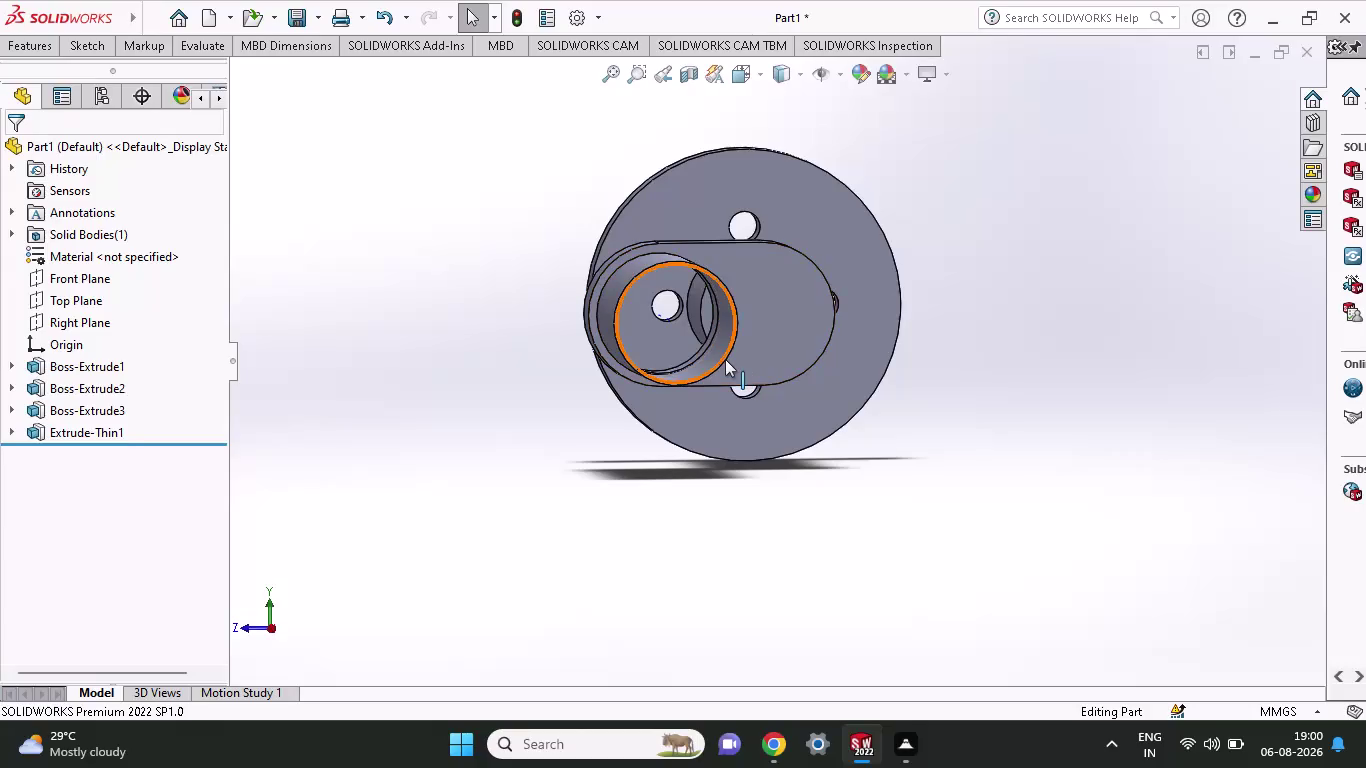
Select the tube's circular end face and start a new sketch on it.
click(725, 359)
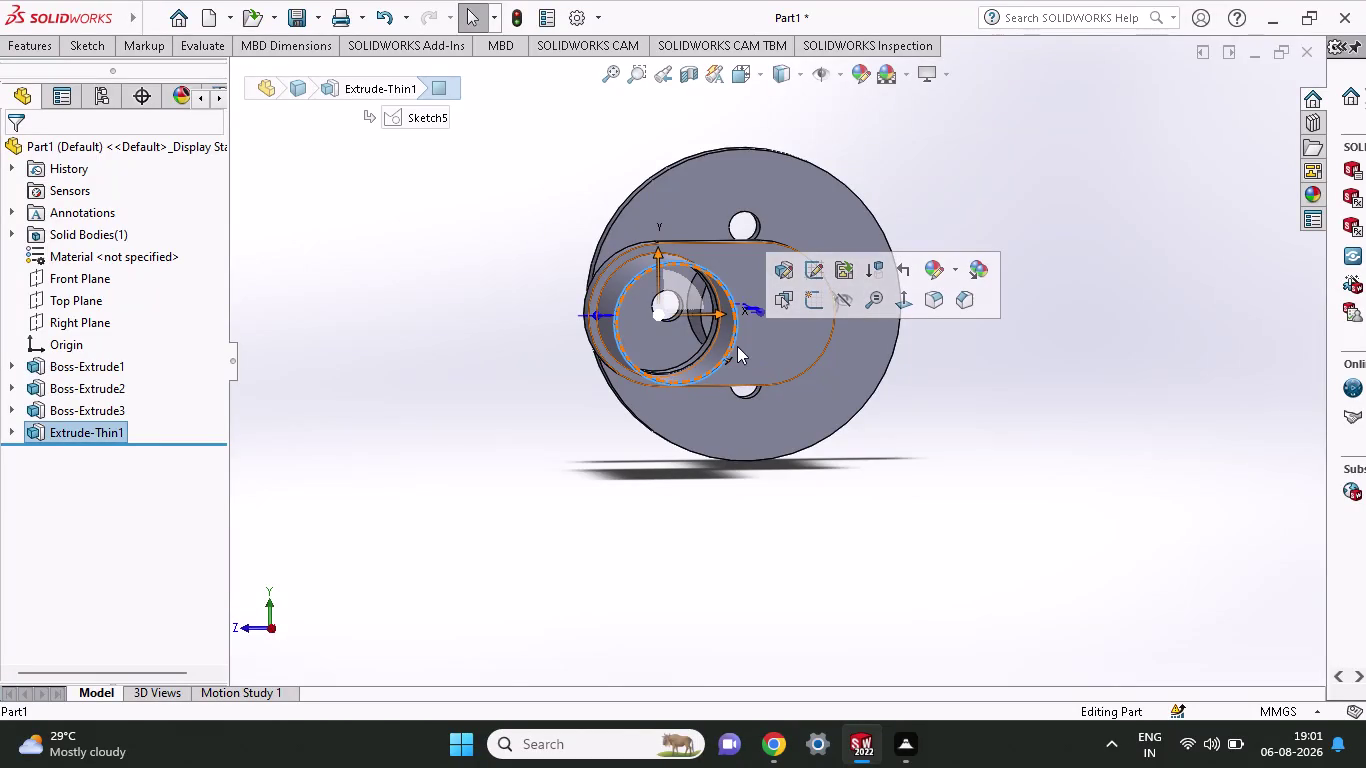
click(94, 51)
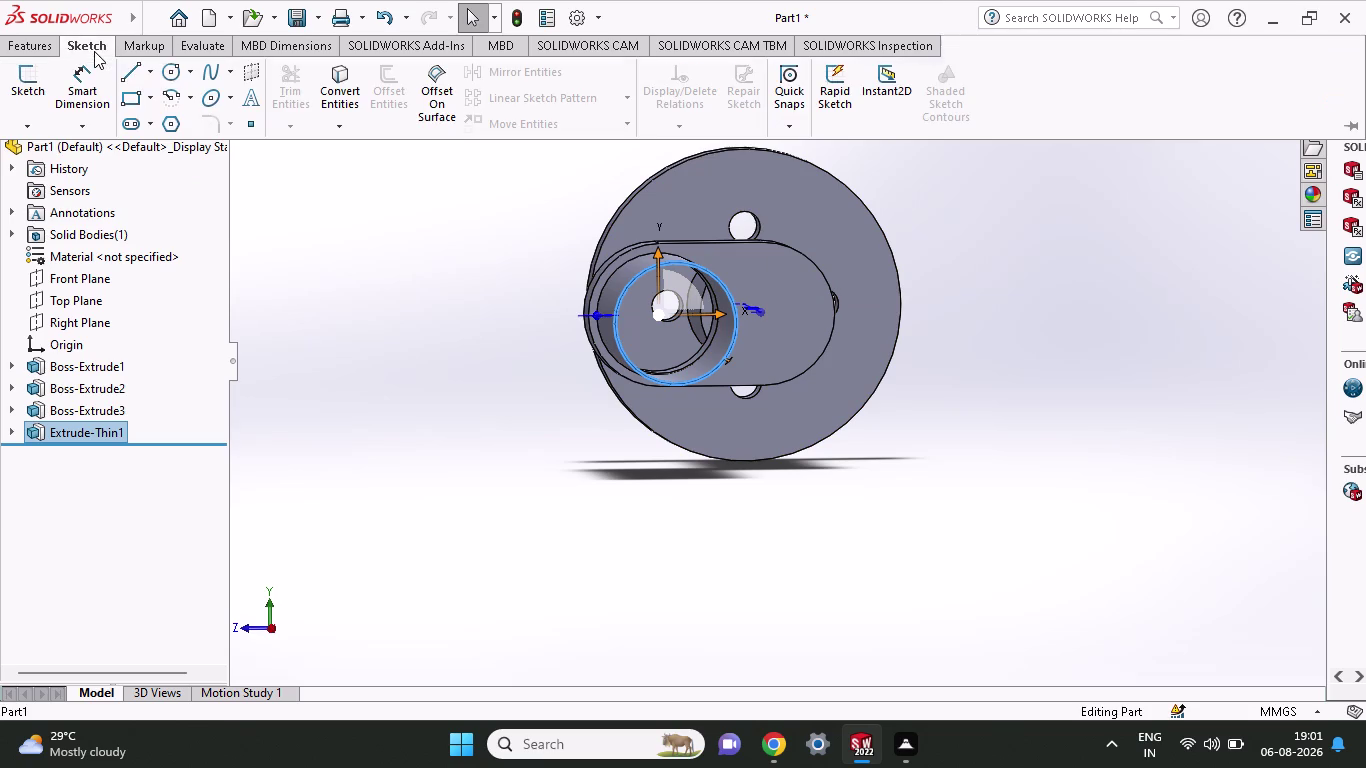
click(169, 78)
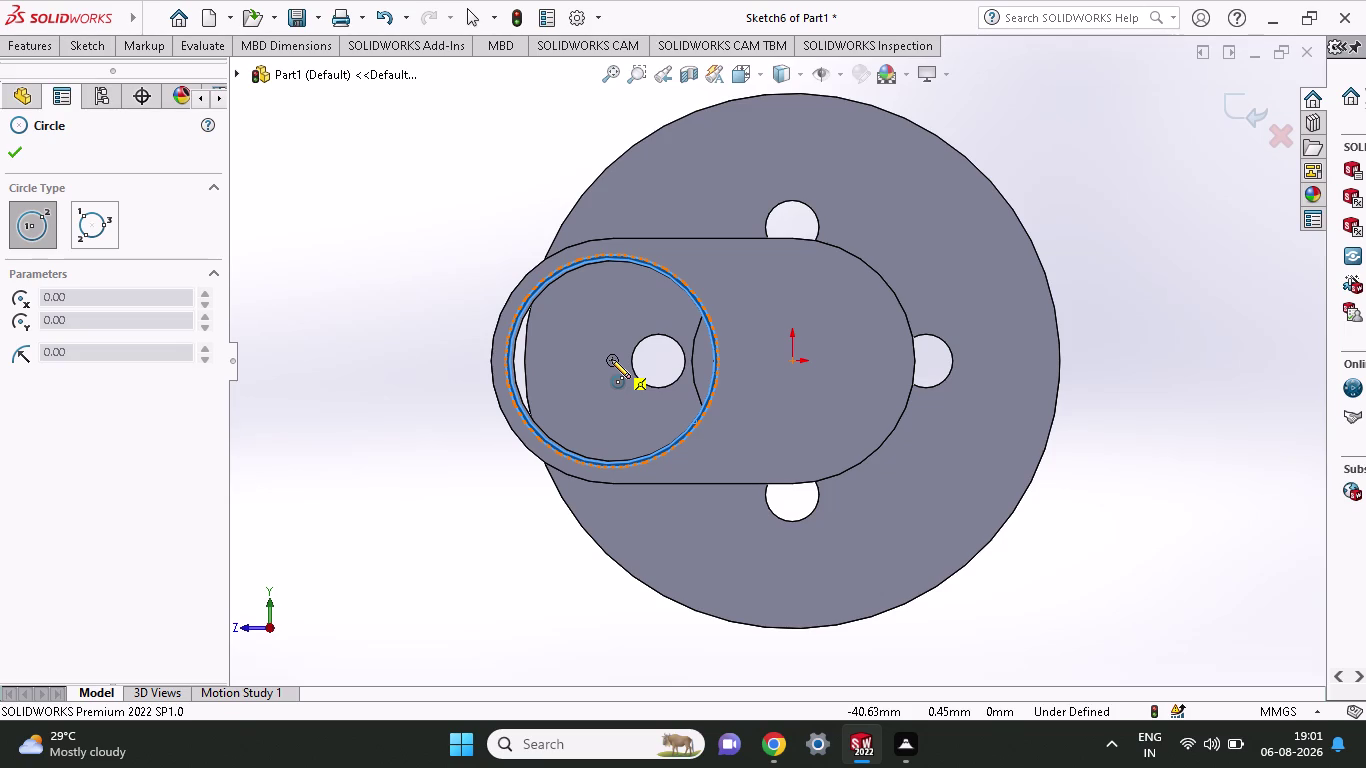
Draw a 27.5 mm-radius circle centred on the tube axis.
click(611, 359)
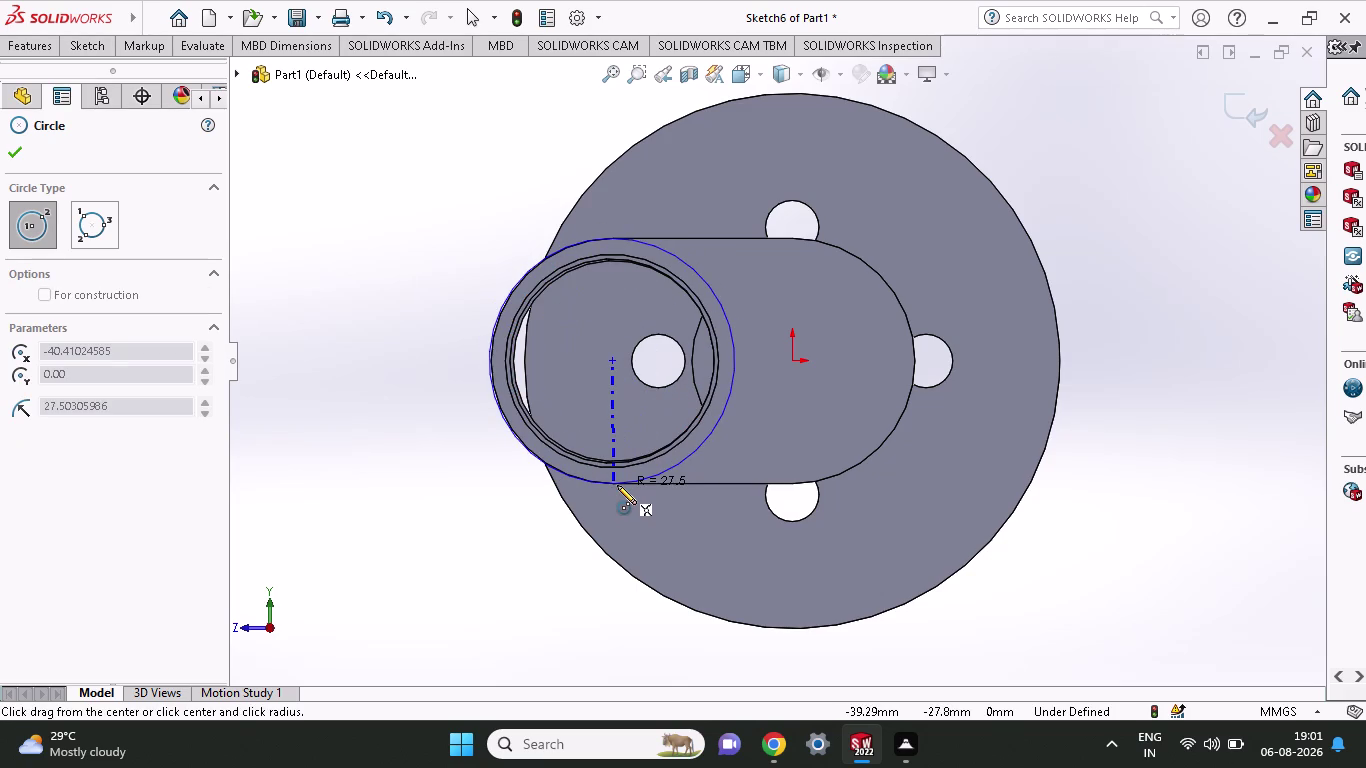
click(617, 485)
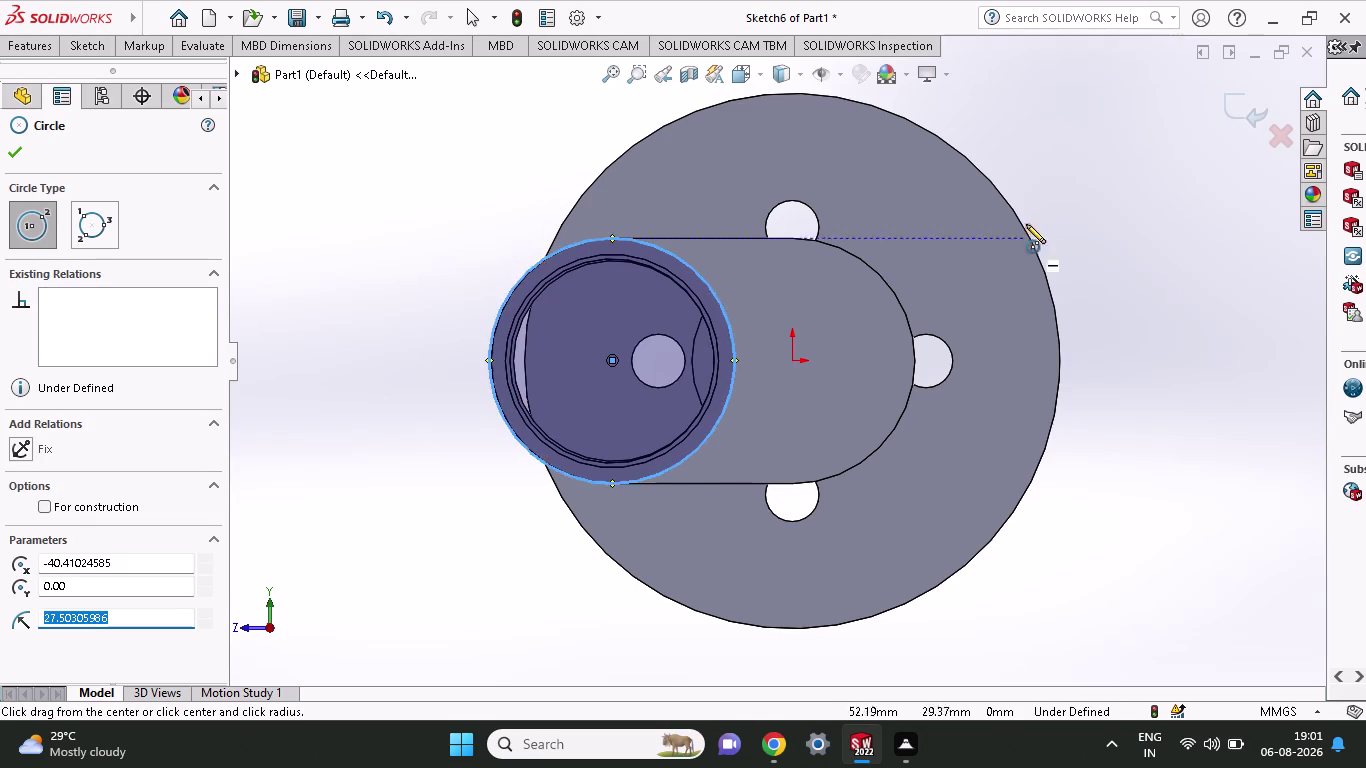
click(101, 52)
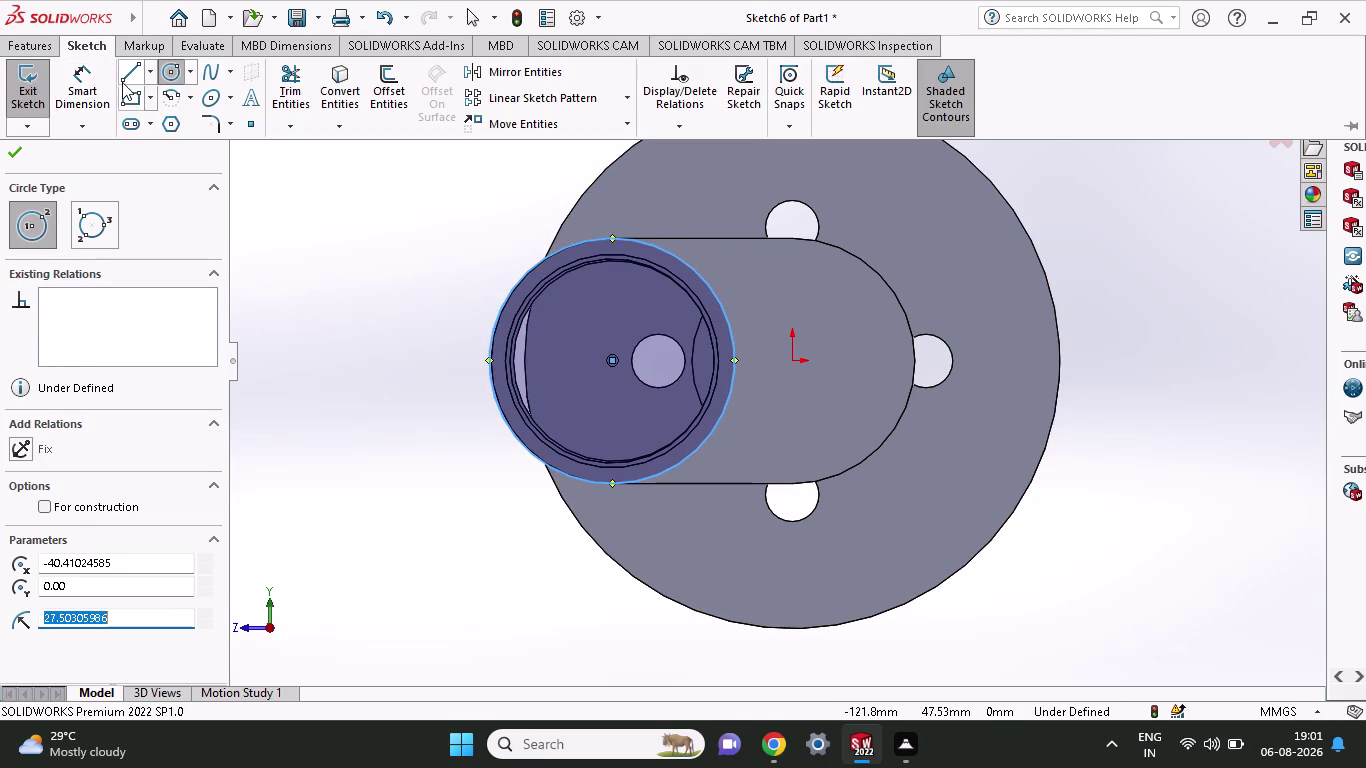
Draw a single horizontal line from the circle's top point and end the chain.
click(123, 75)
click(613, 240)
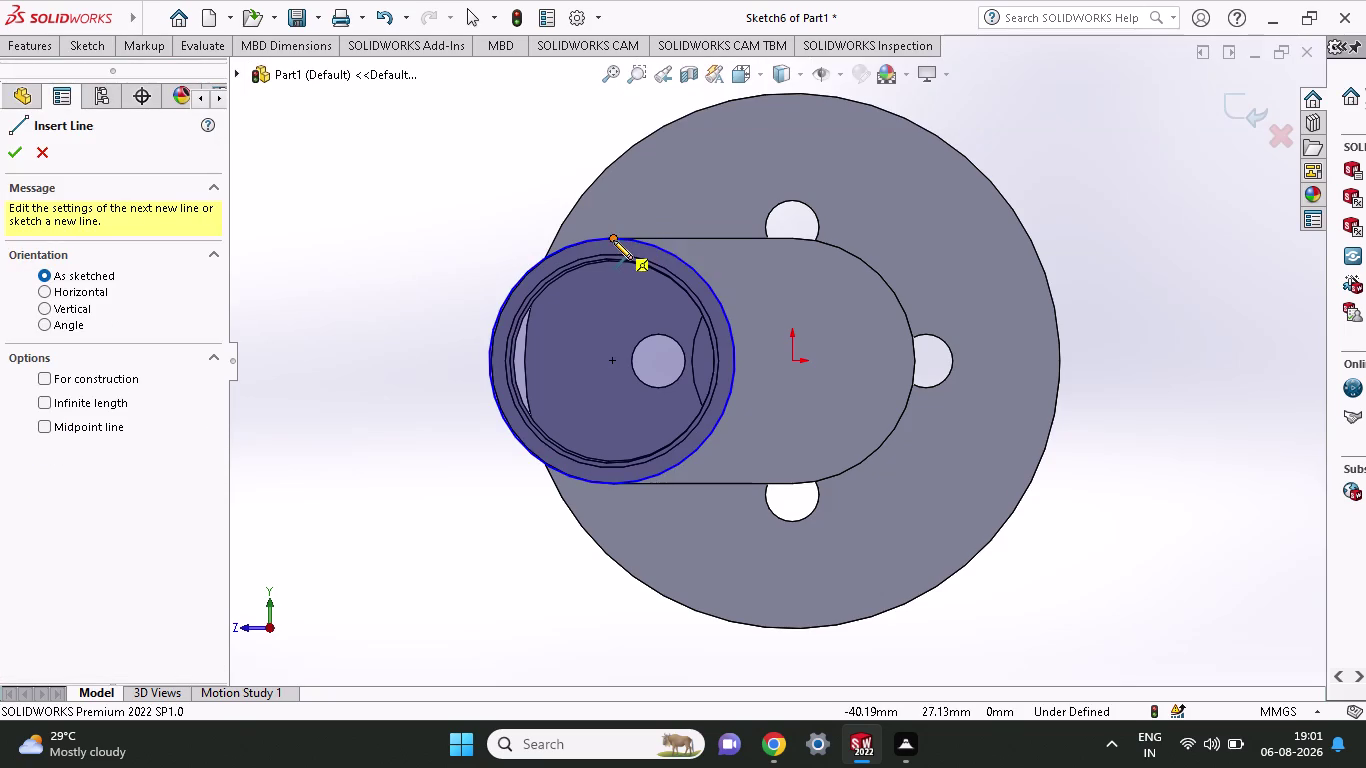
click(888, 243)
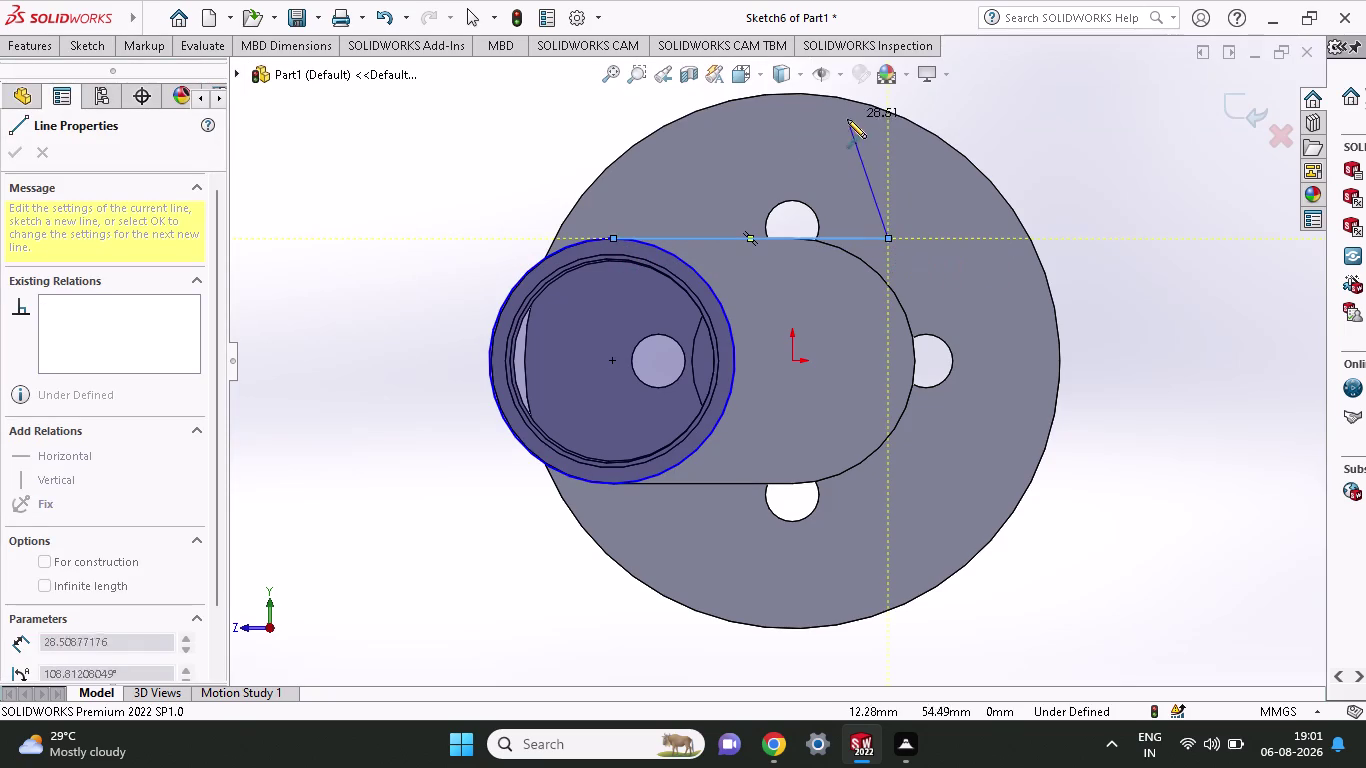
right_click(974, 125)
click(983, 137)
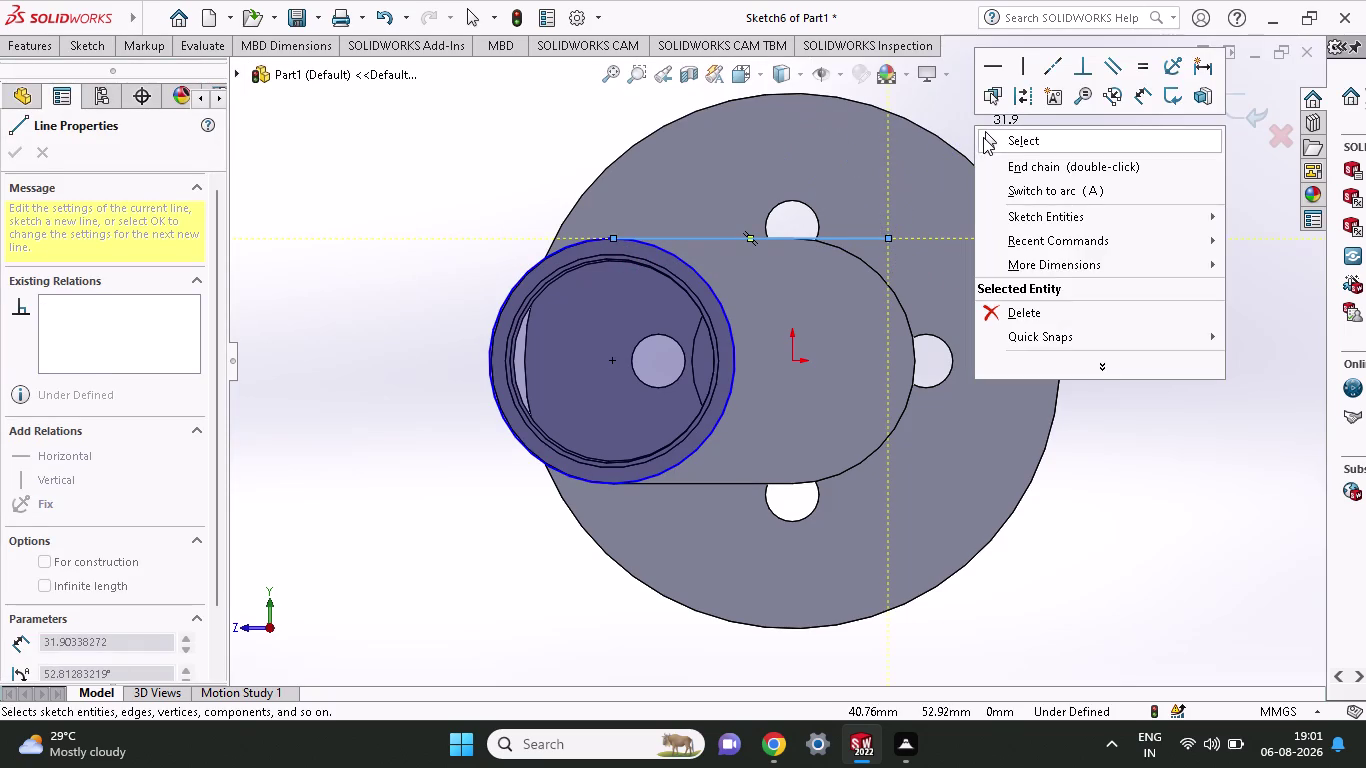
click(74, 55)
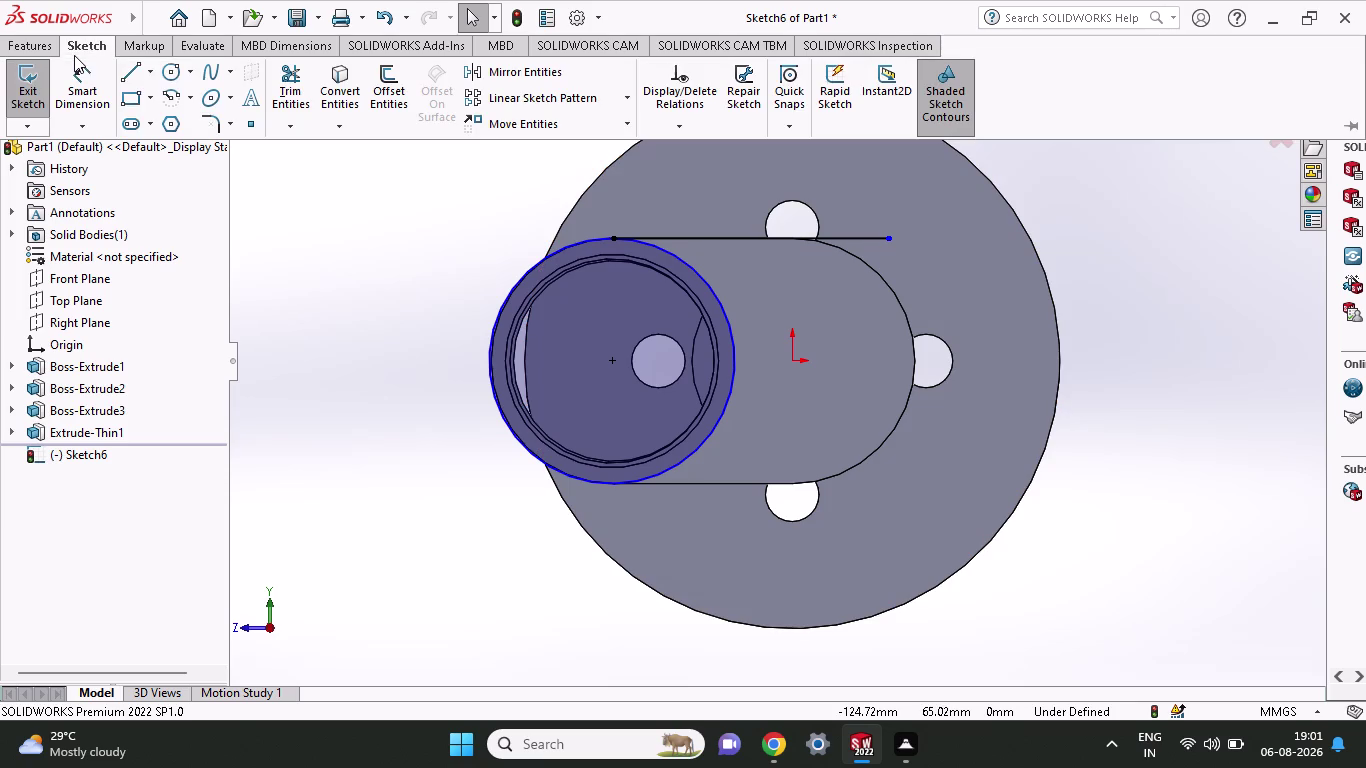
Dimension the top horizontal line between its endpoints to 80 mm.
click(71, 83)
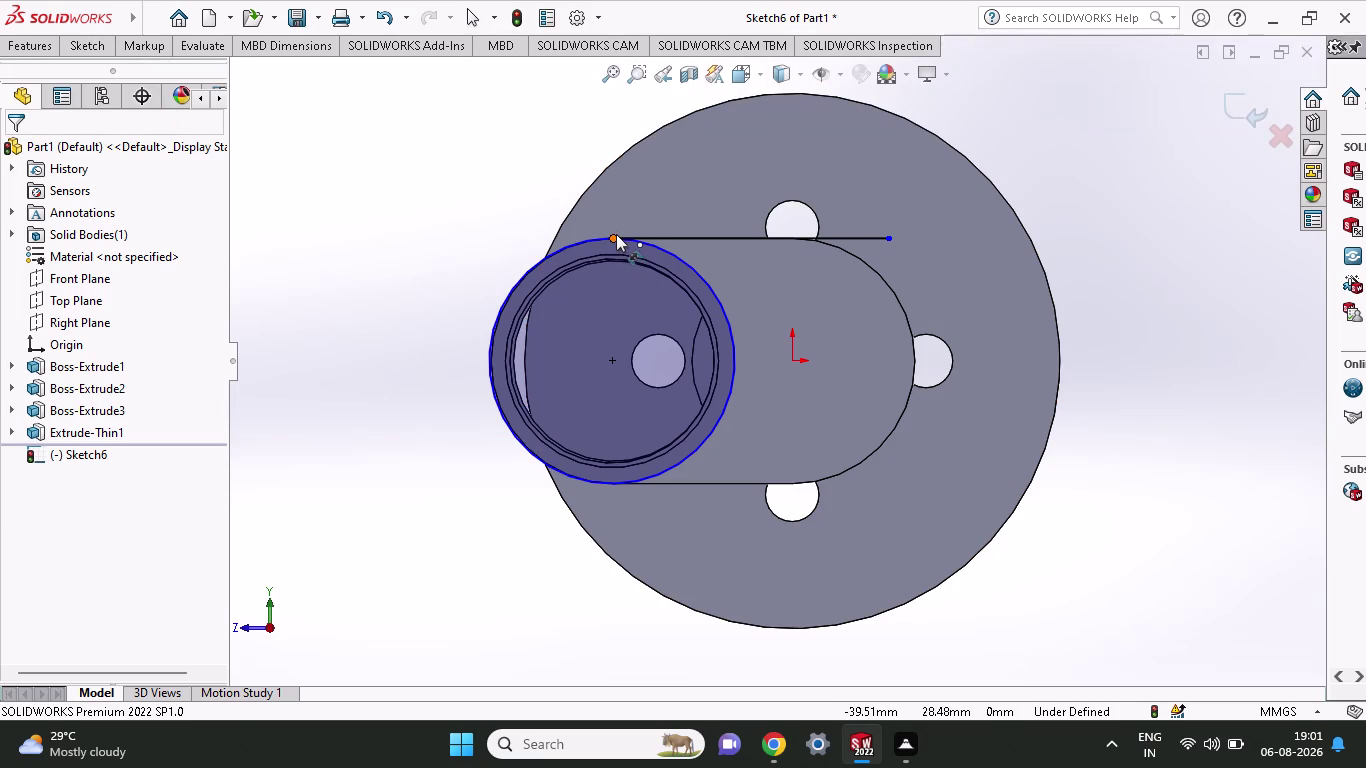
click(610, 237)
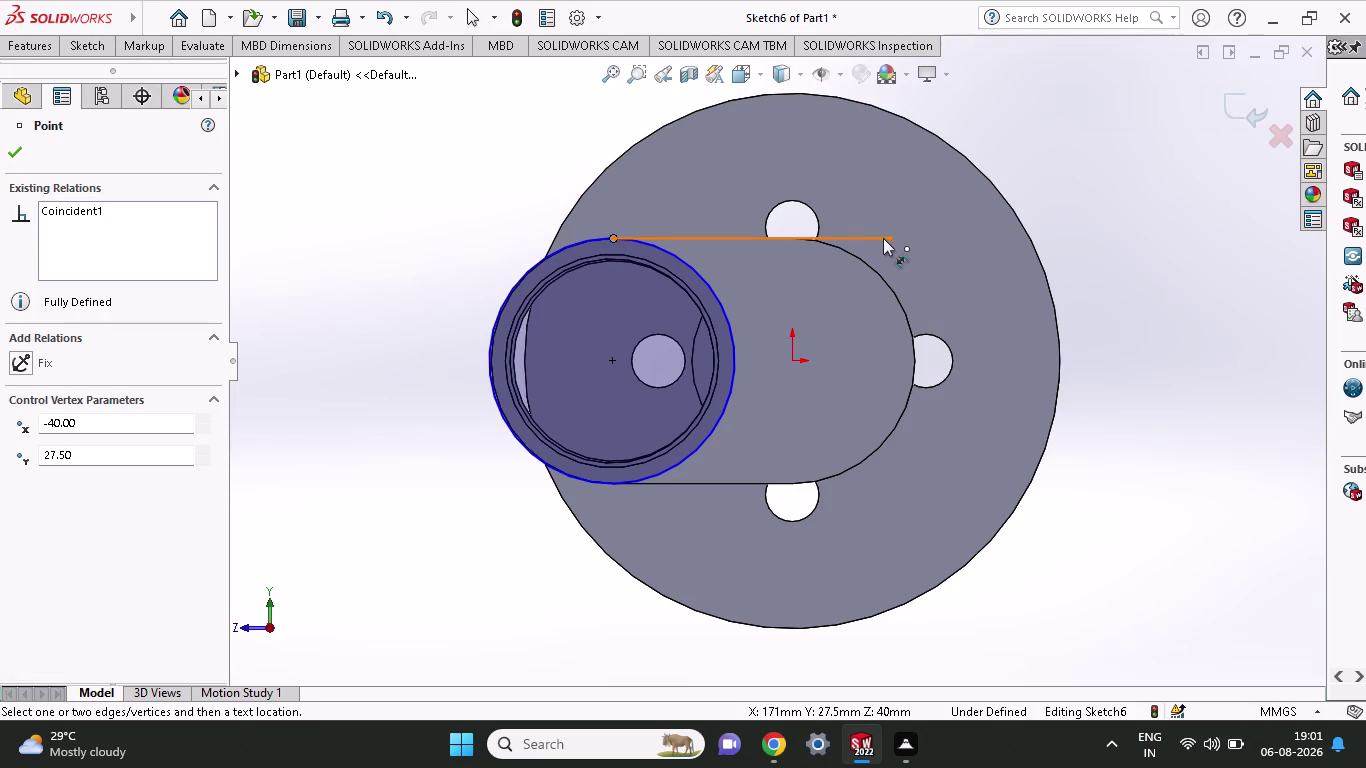
click(886, 238)
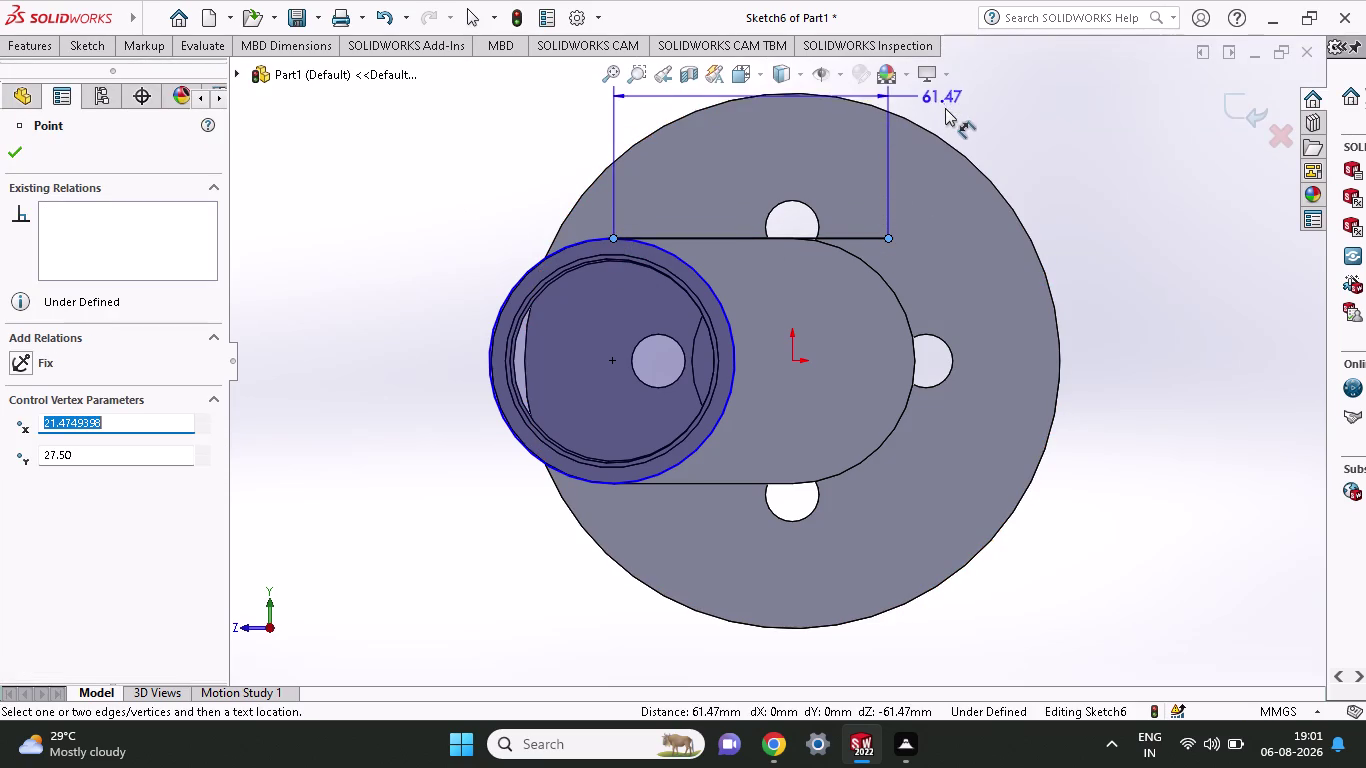
click(945, 110)
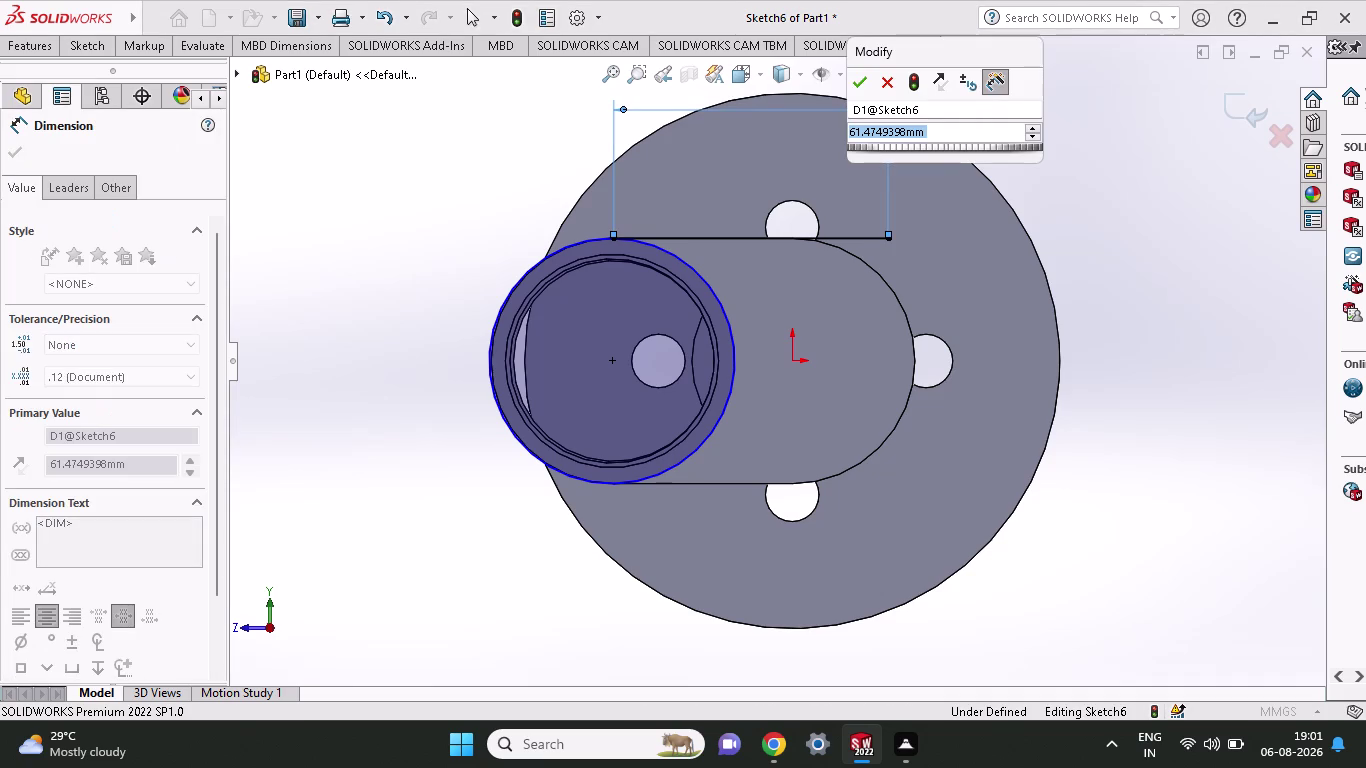
key(2)
key(BackSpace)
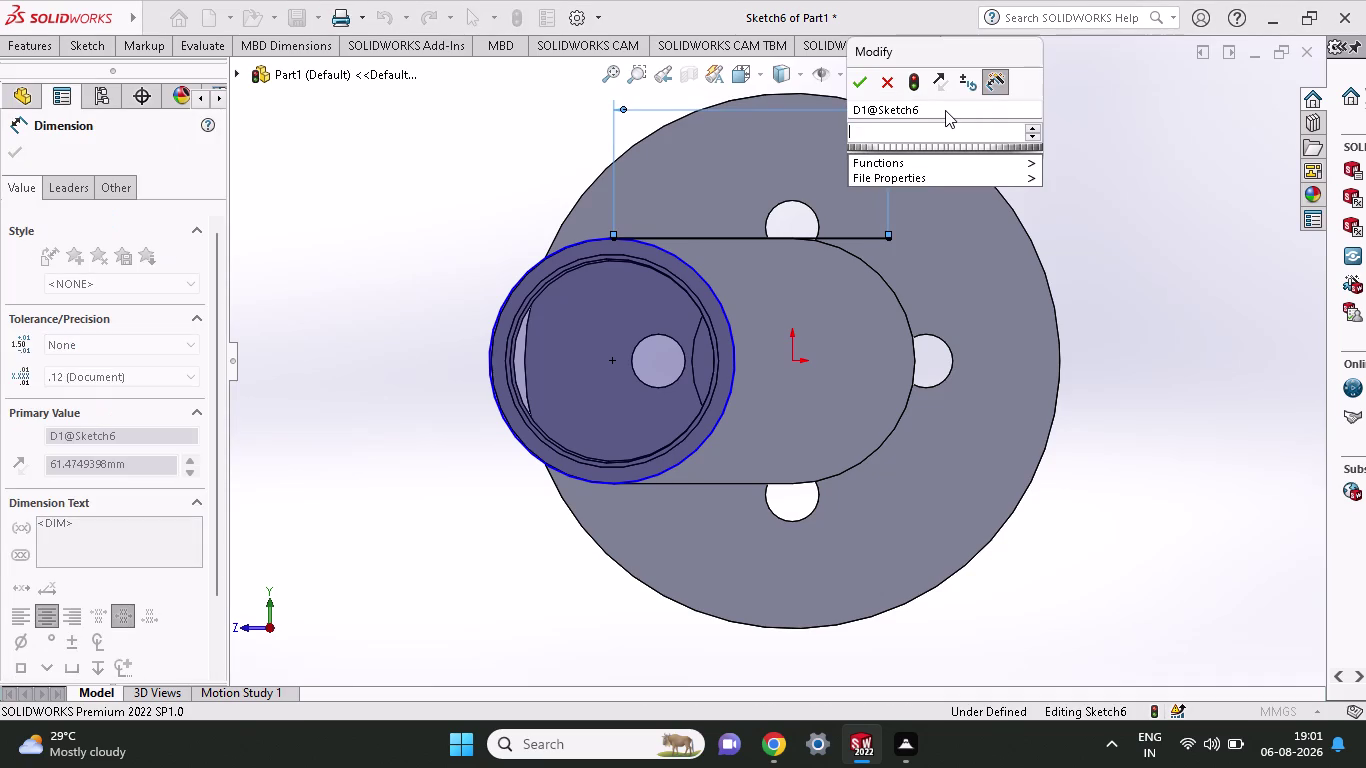
text(80)
key(Return)
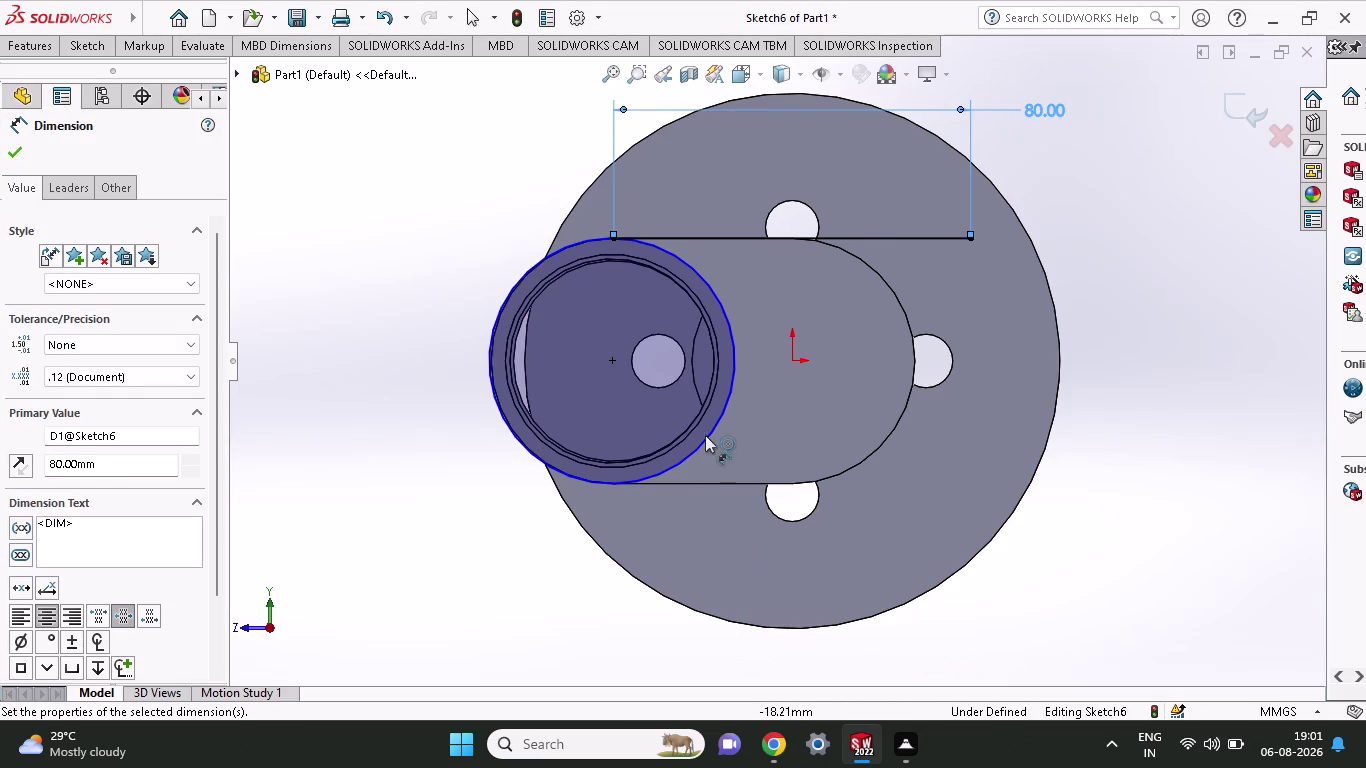
click(93, 43)
click(127, 74)
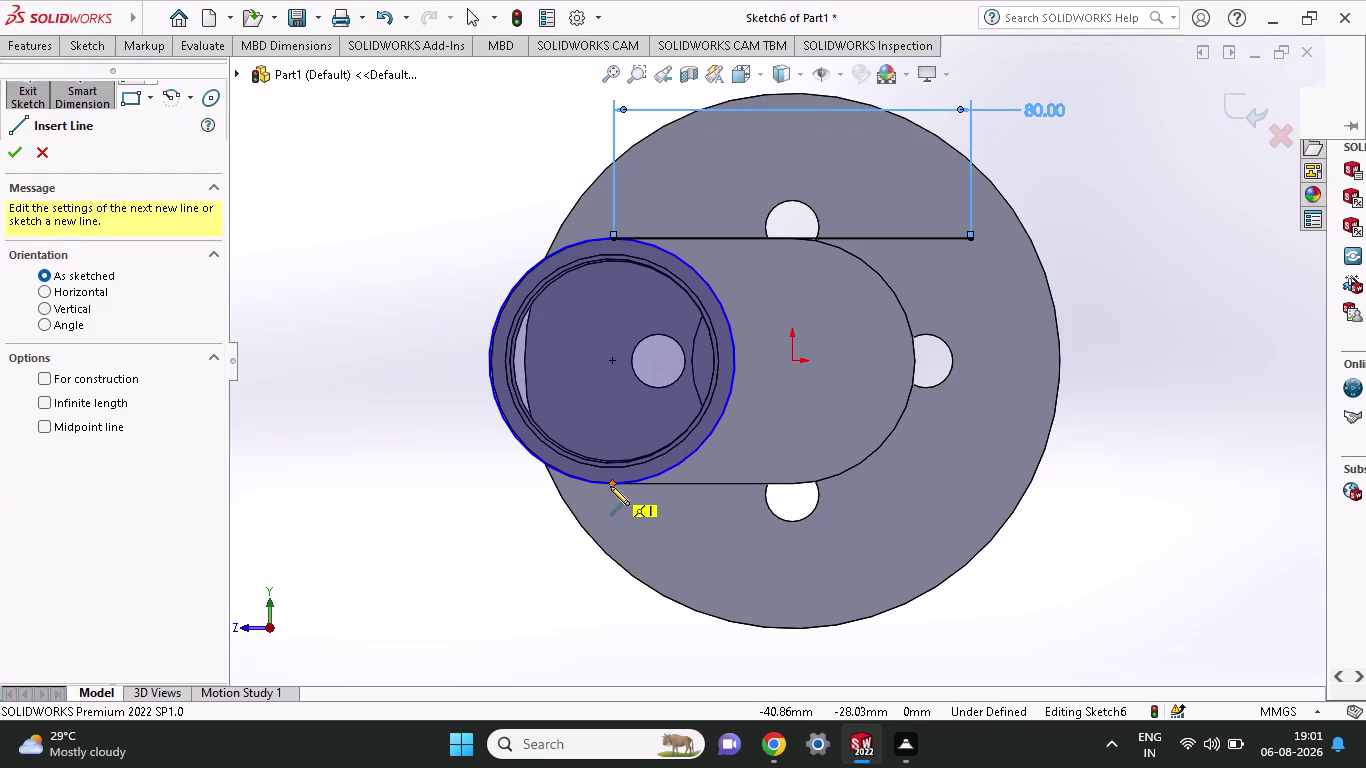
Draw a horizontal line from the circle's bottom point to below the top line's end.
click(614, 485)
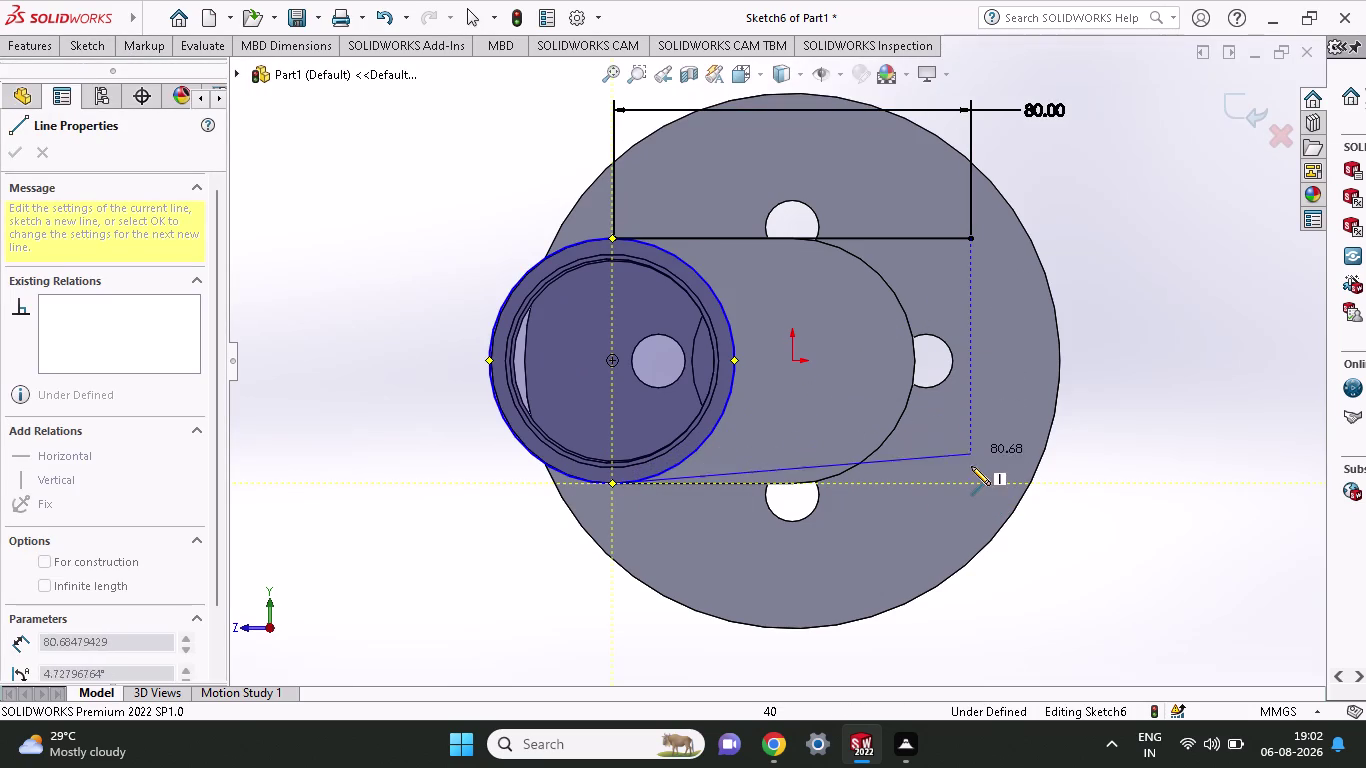
click(971, 483)
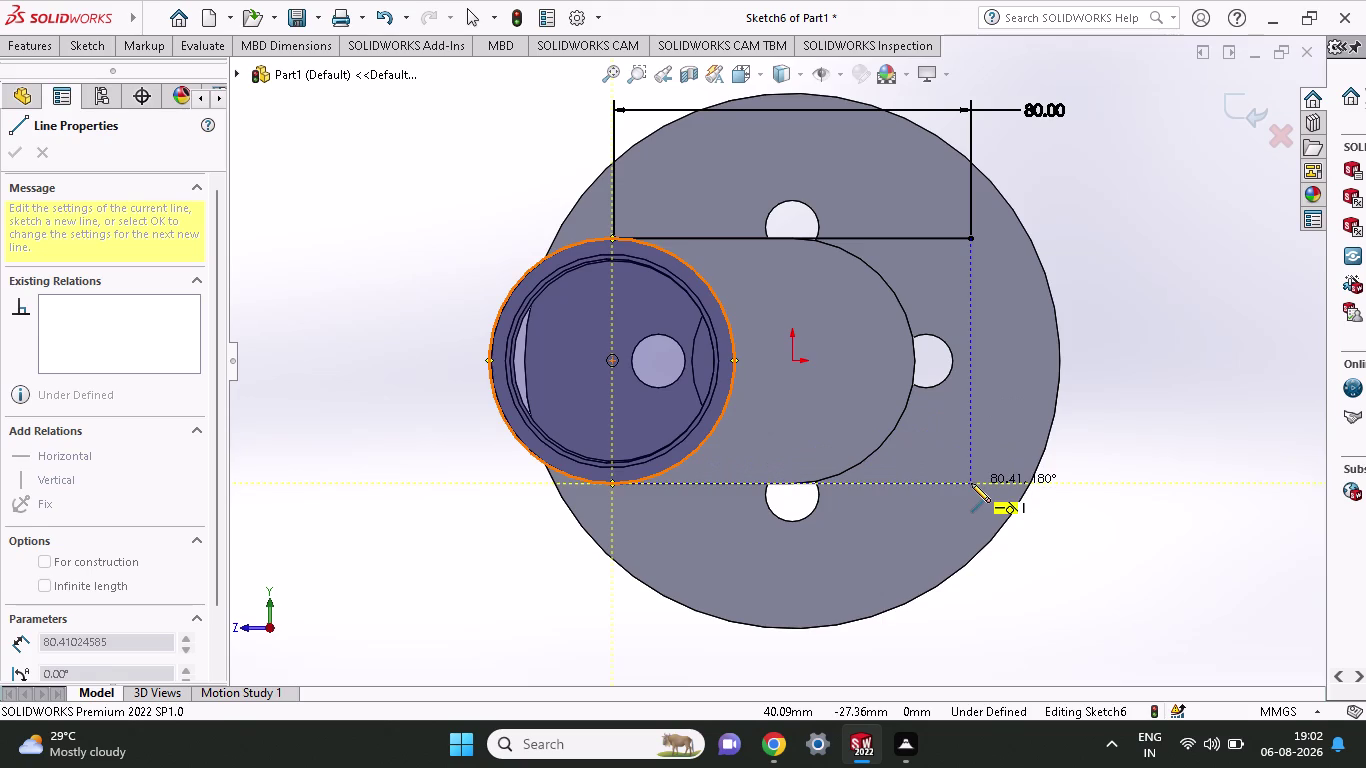
right_click(1187, 309)
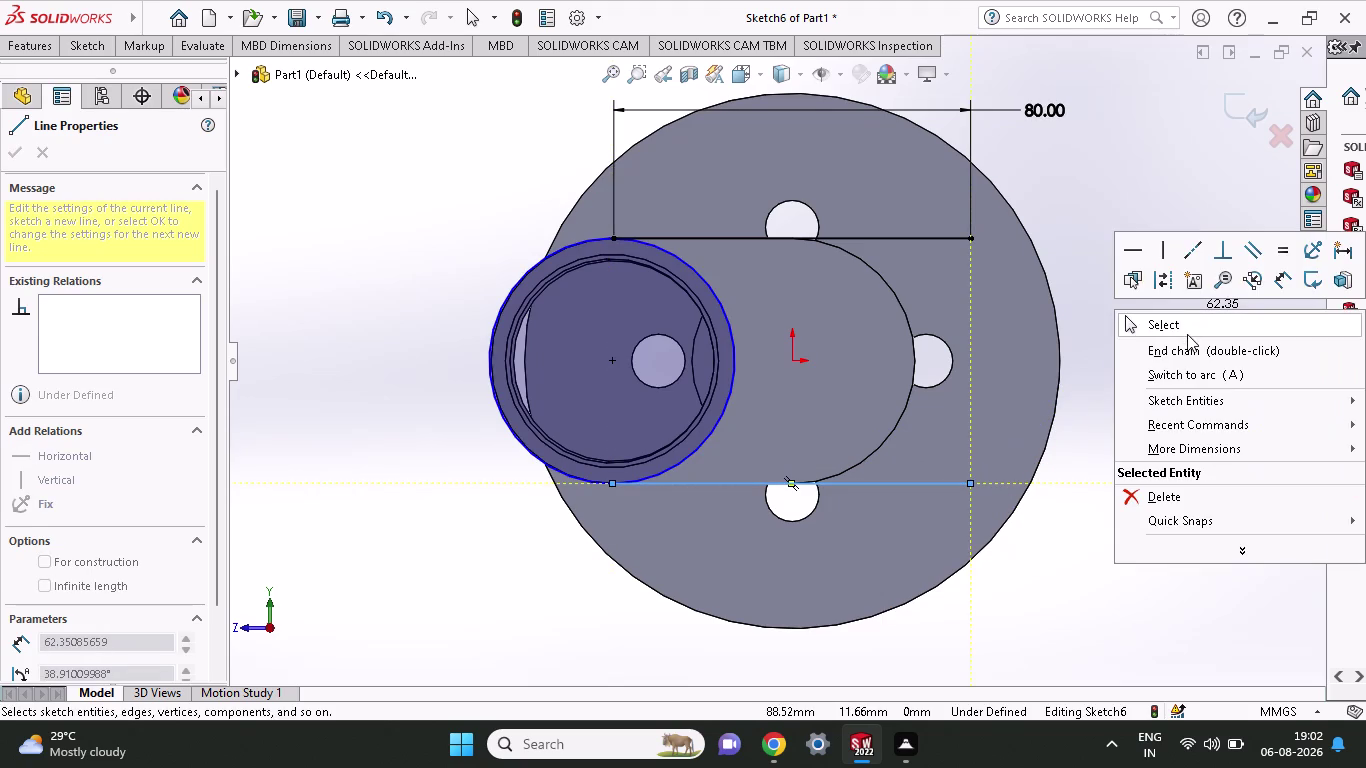
click(1187, 334)
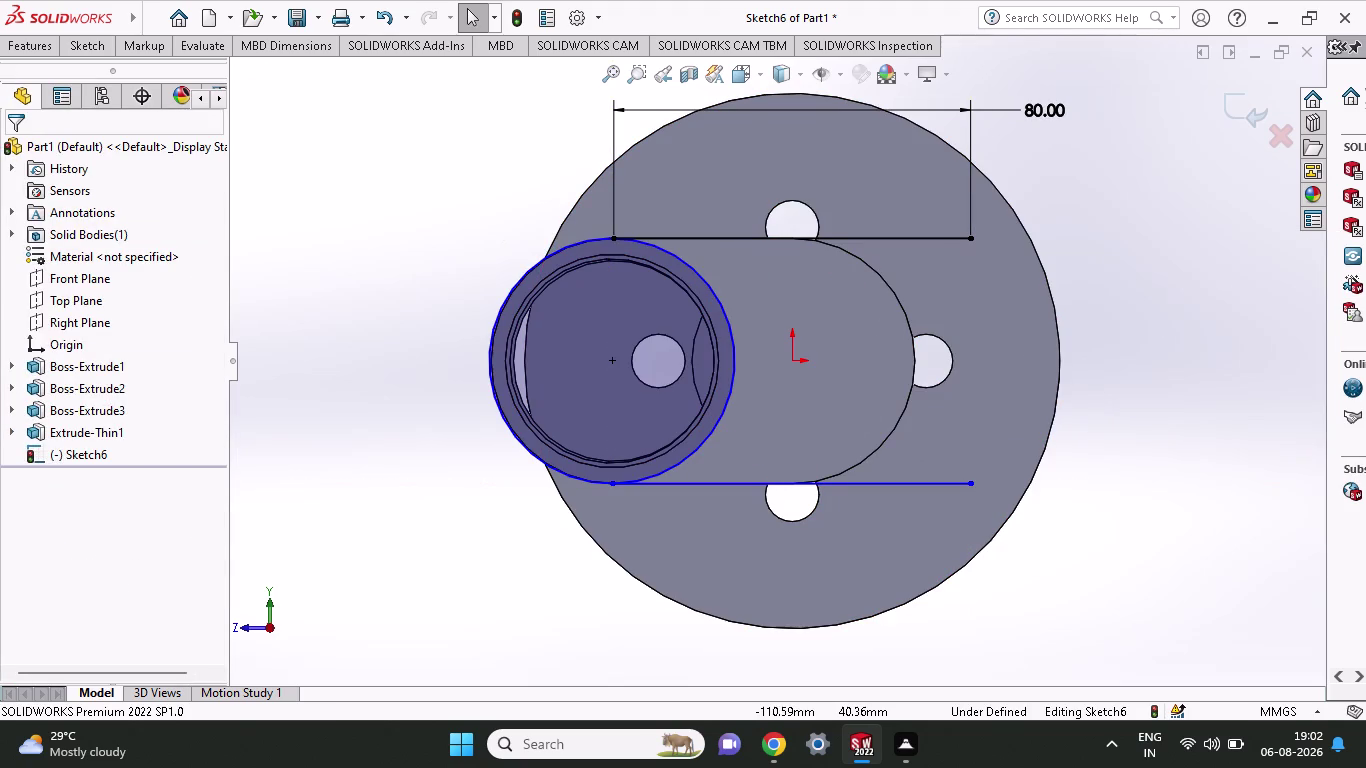
click(90, 39)
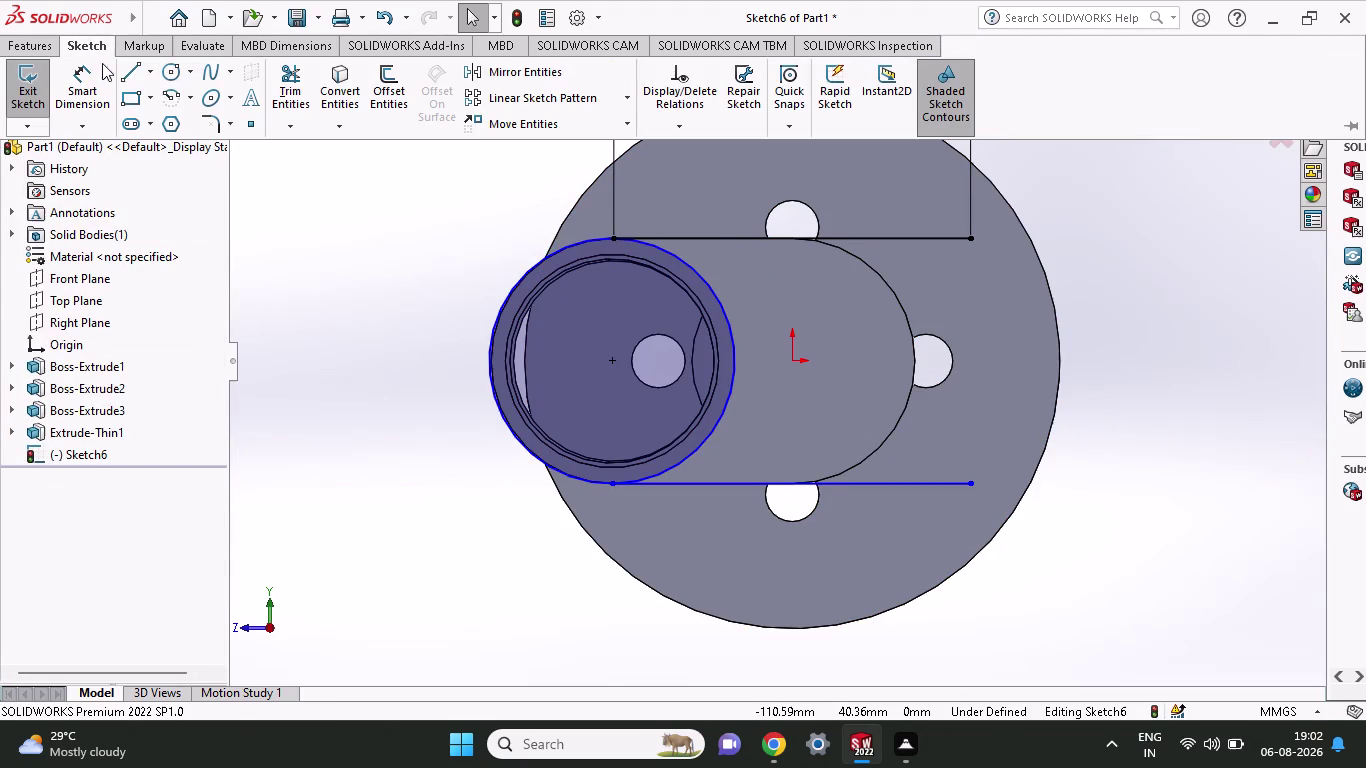
Draw a second 27.5 mm circle centred at (40, 0), reaching both line ends.
click(178, 76)
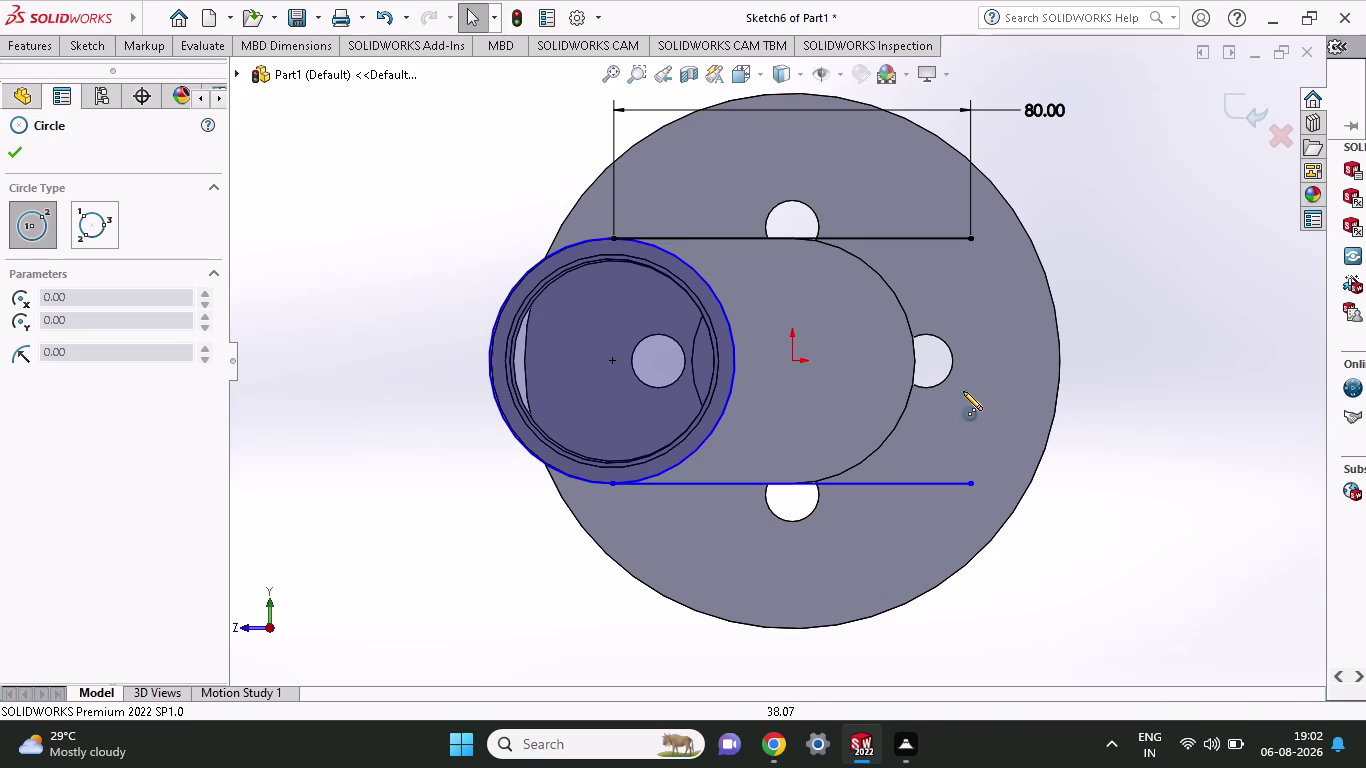
click(970, 358)
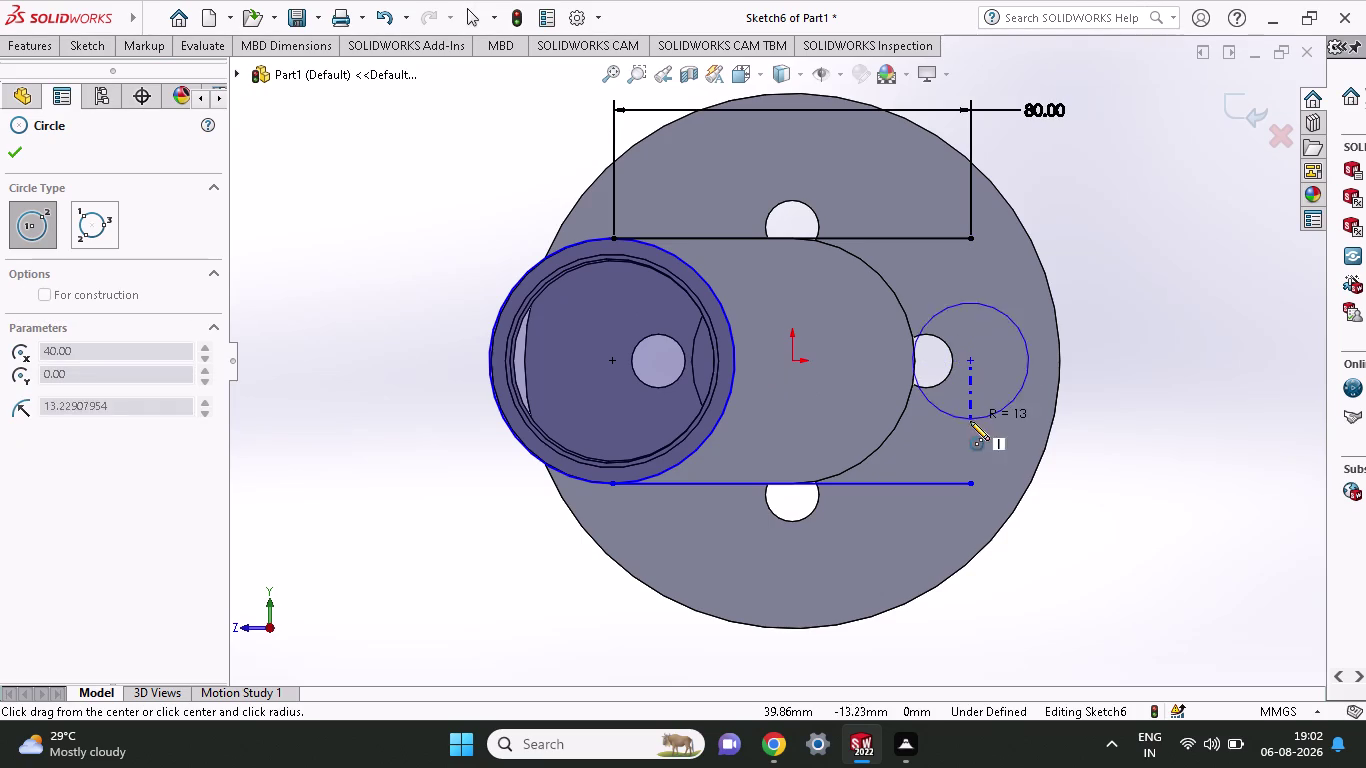
click(970, 487)
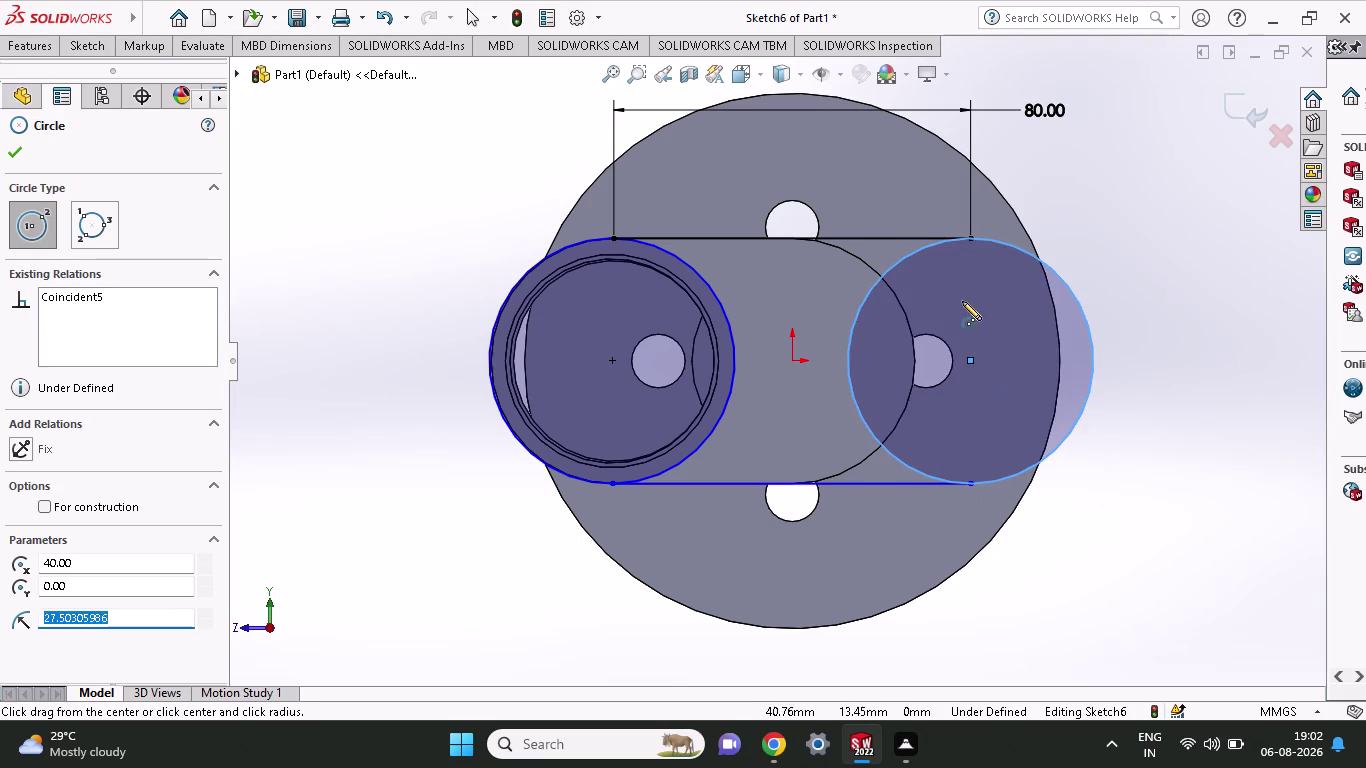
click(88, 49)
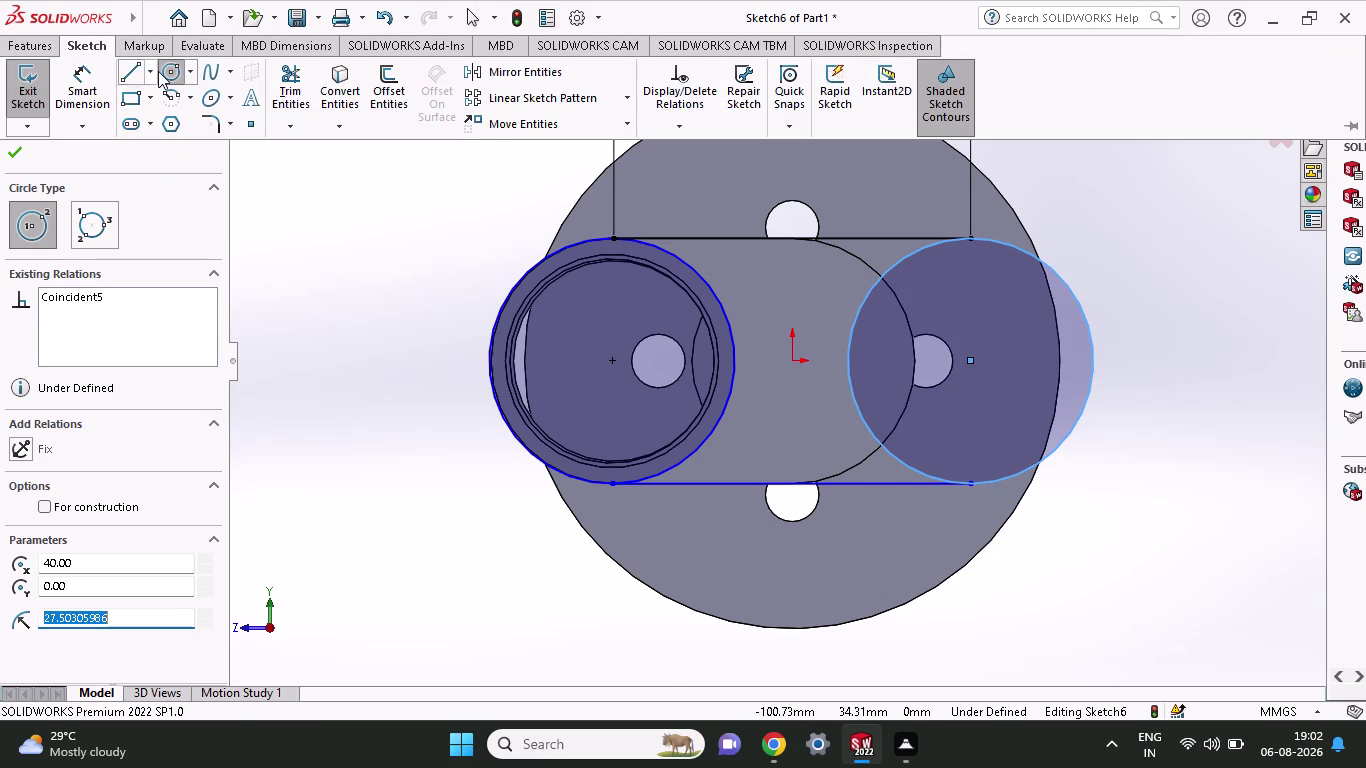
click(166, 72)
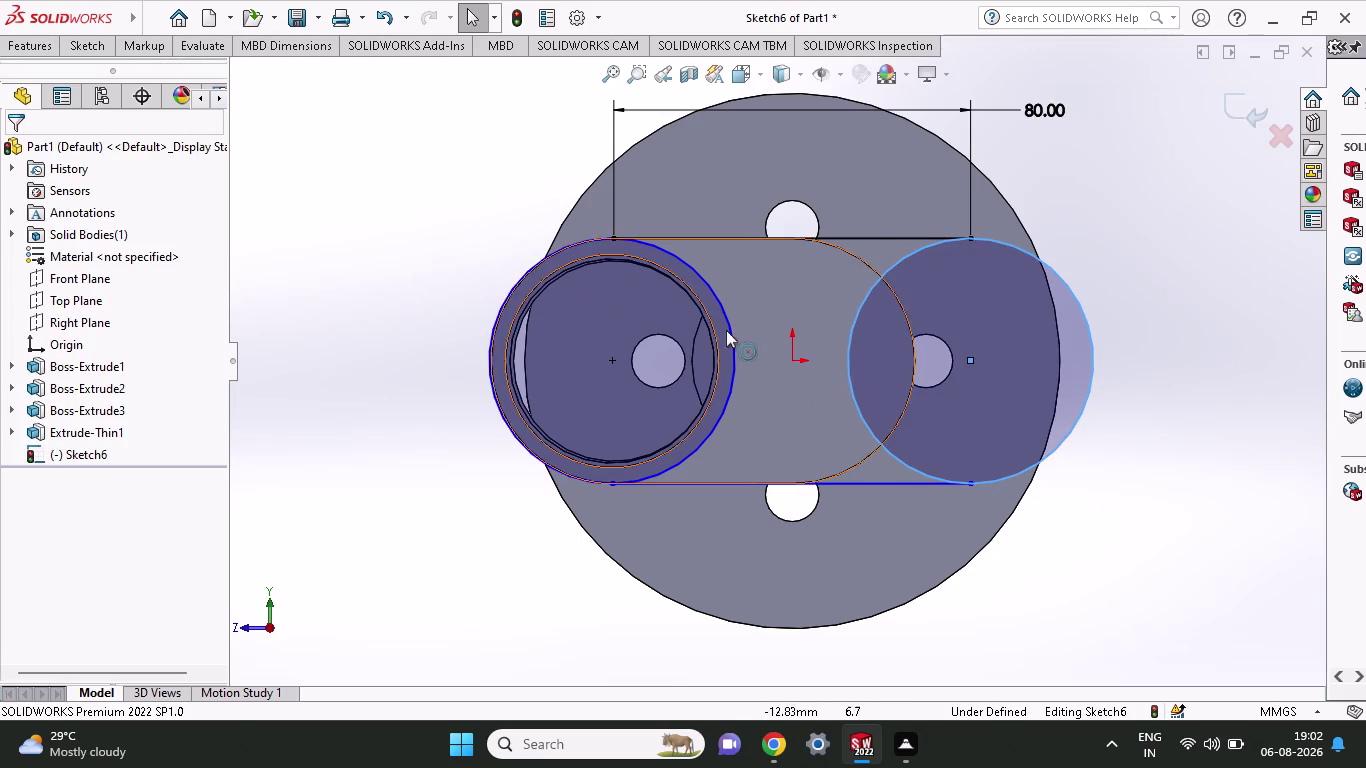
click(969, 357)
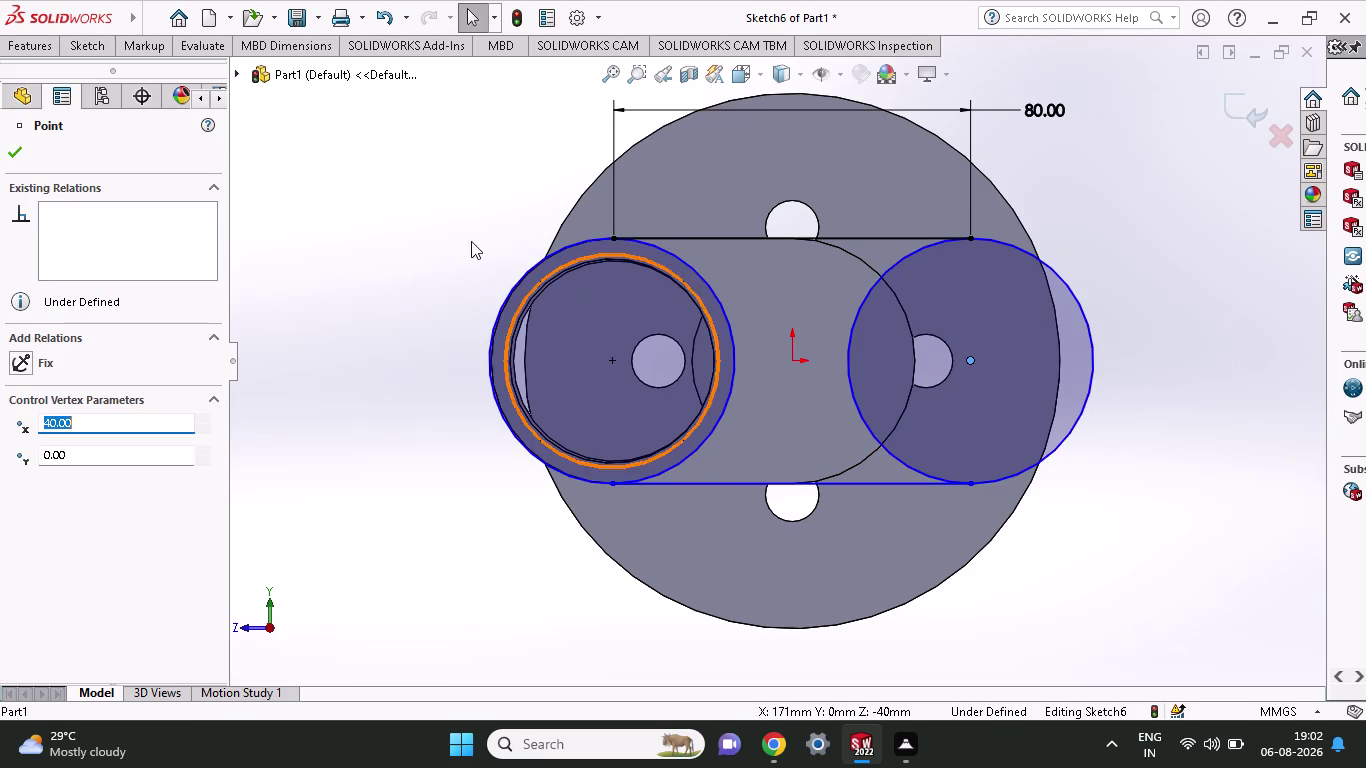
Start power-trimming the right circle's inner arc with Trim Entities.
click(74, 48)
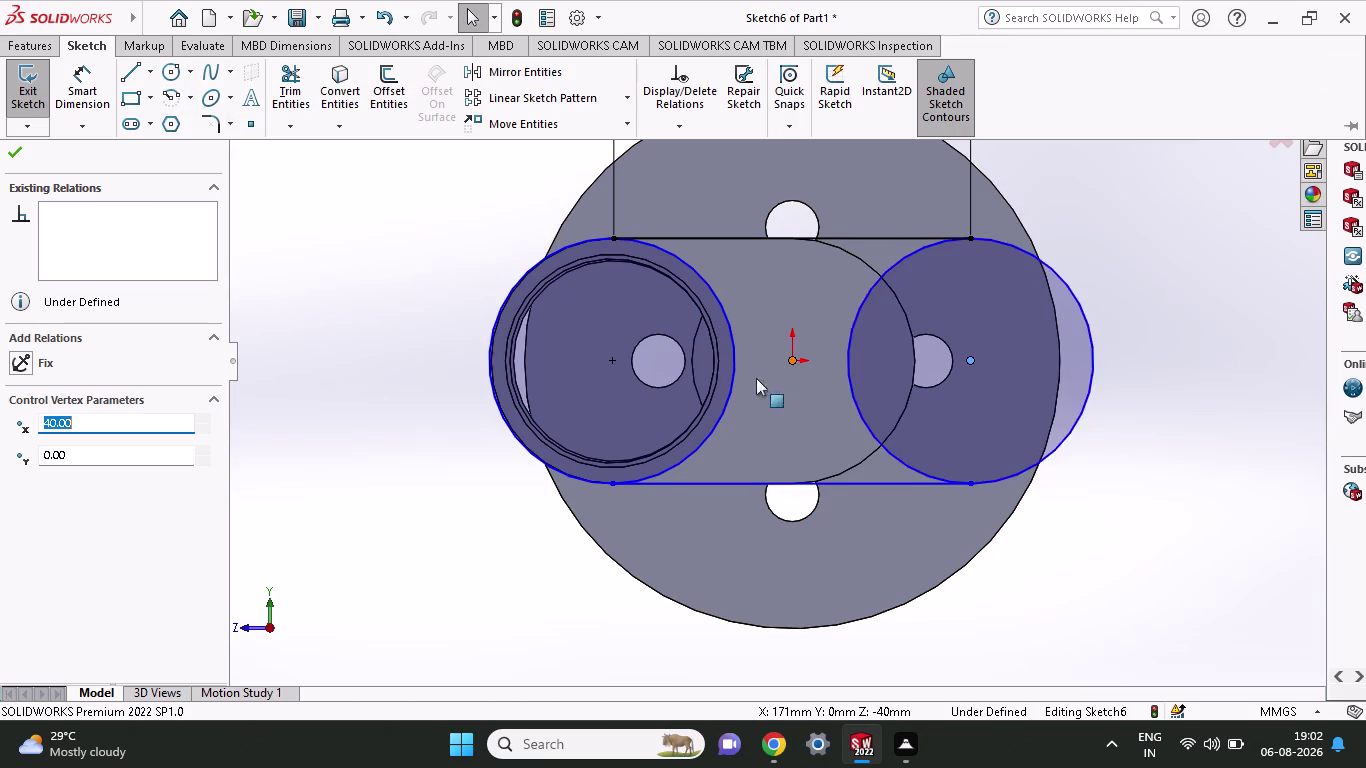
click(276, 81)
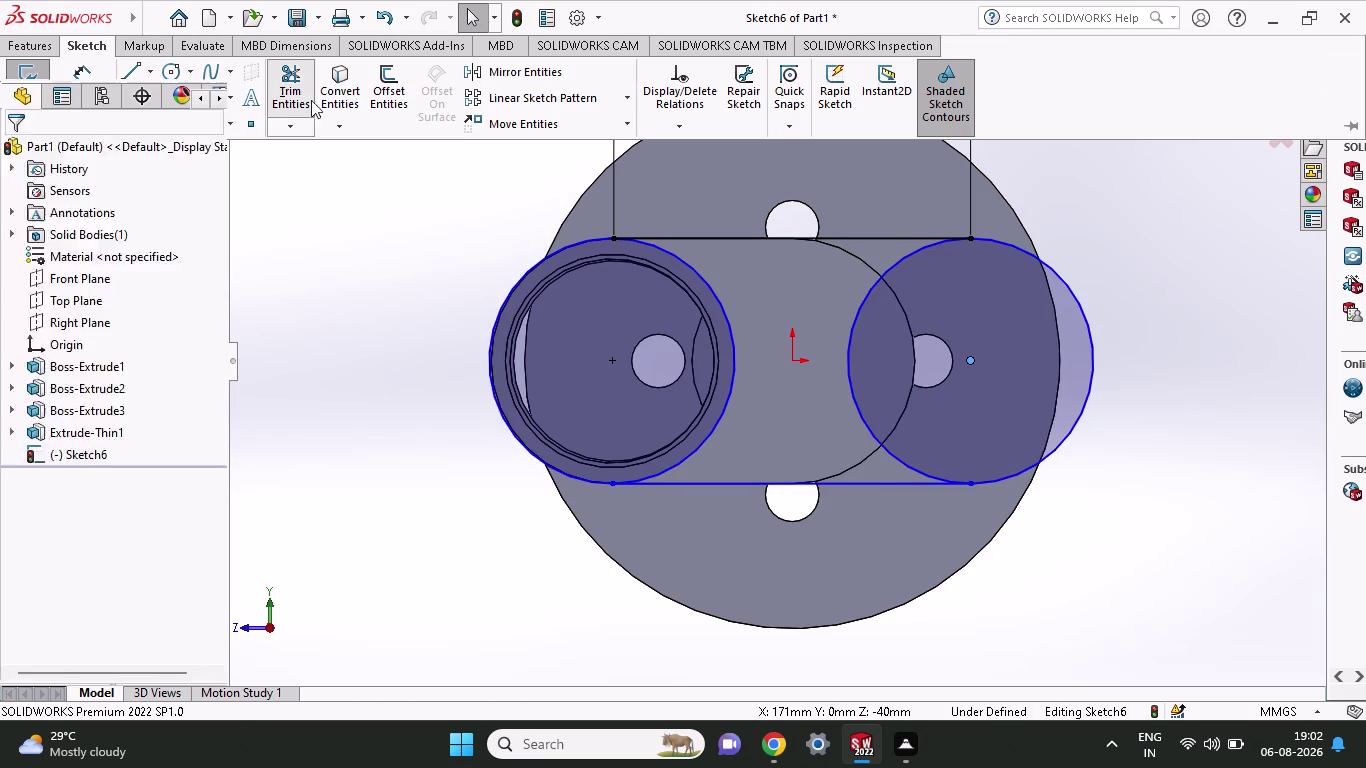
drag(739, 289, 721, 327)
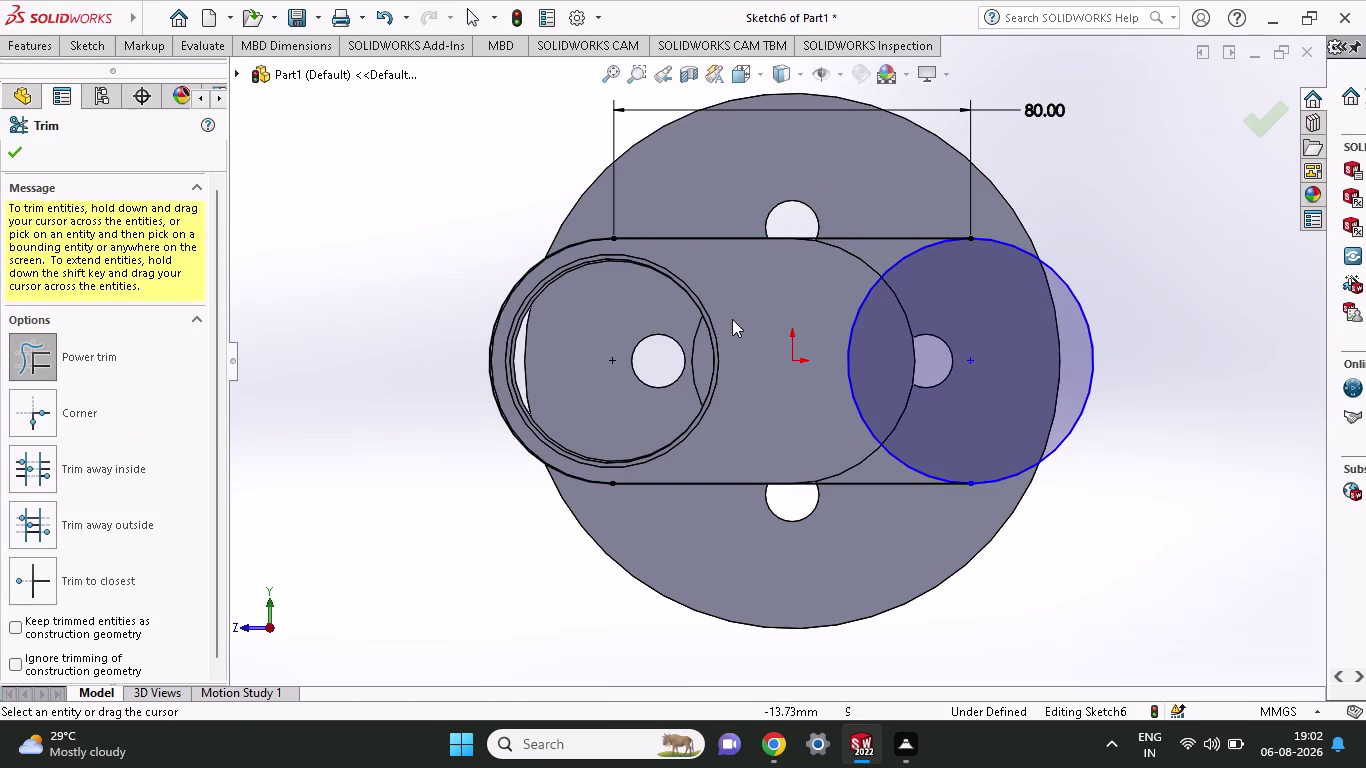
Trim away the rest of the right circle's inner arc and confirm the trim.
drag(812, 255, 865, 347)
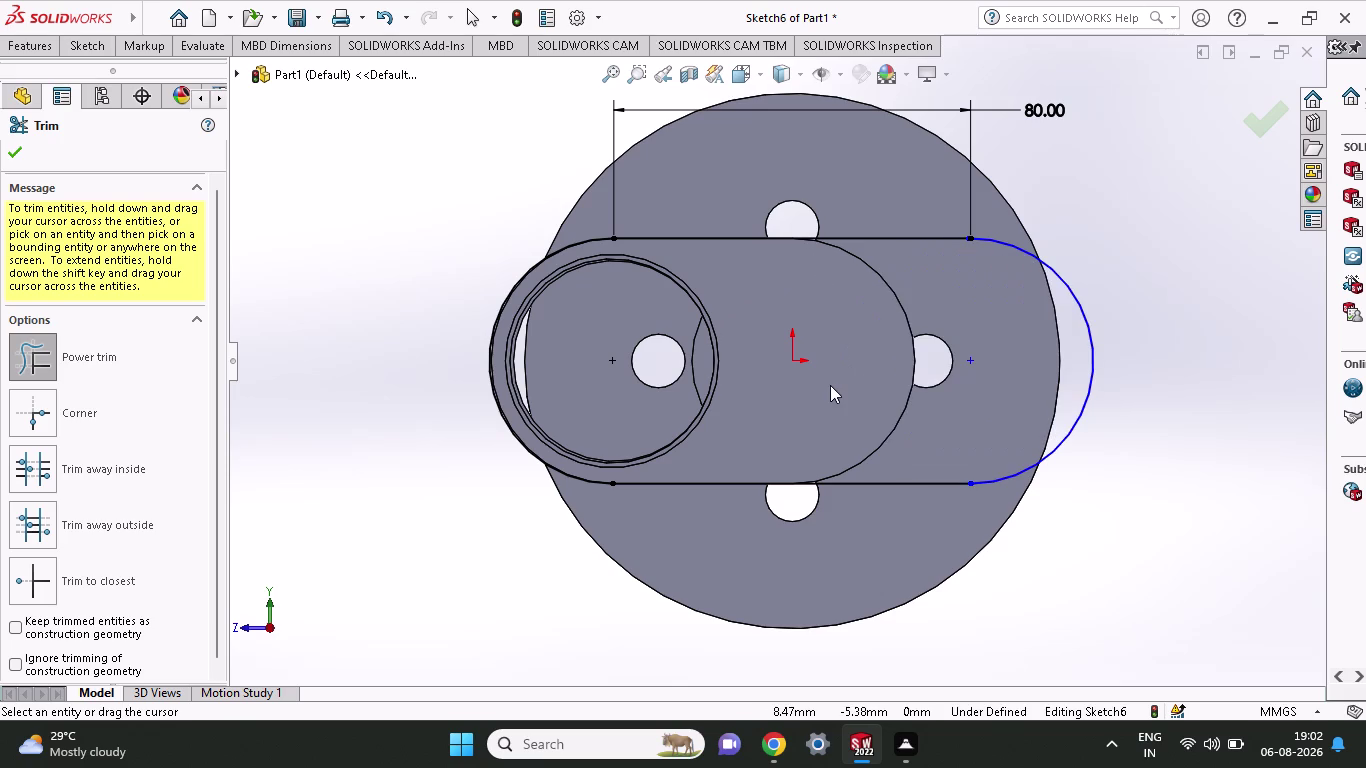
click(7, 150)
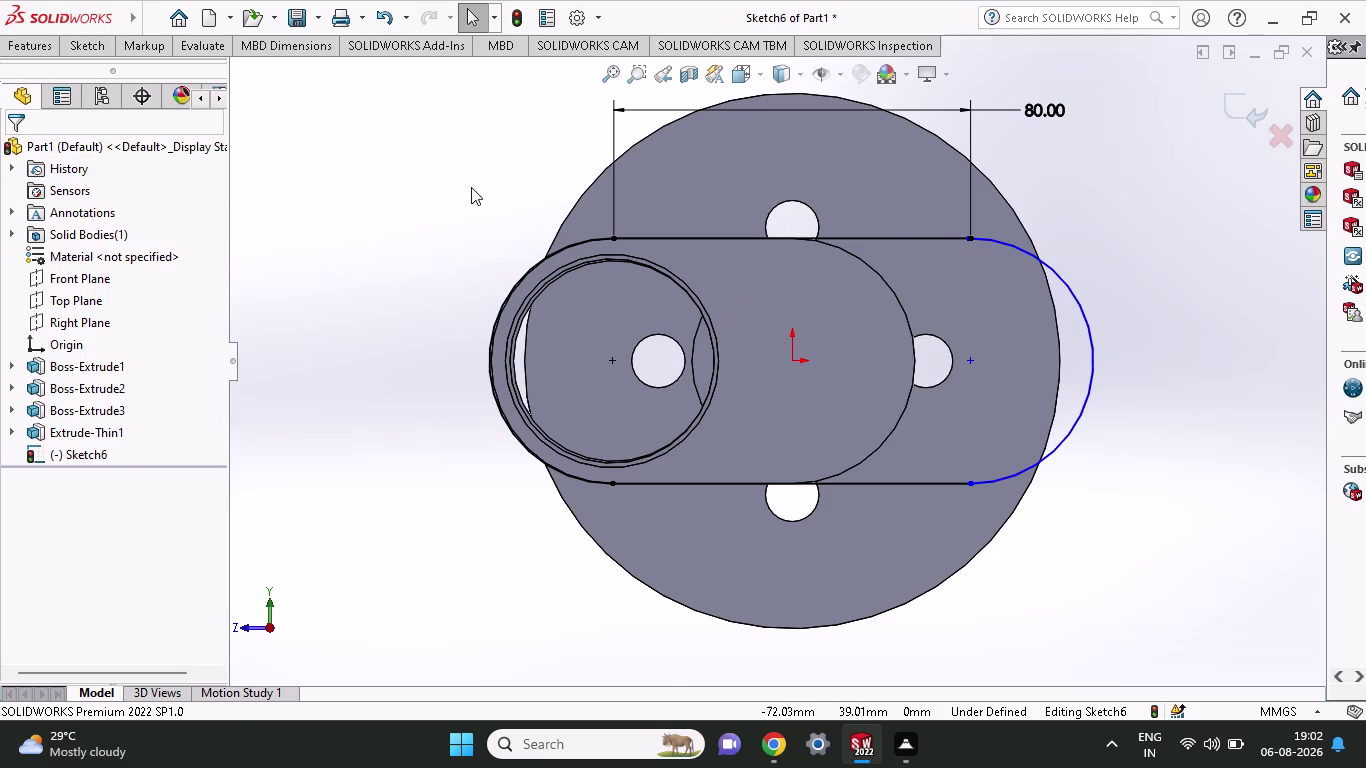
click(10, 48)
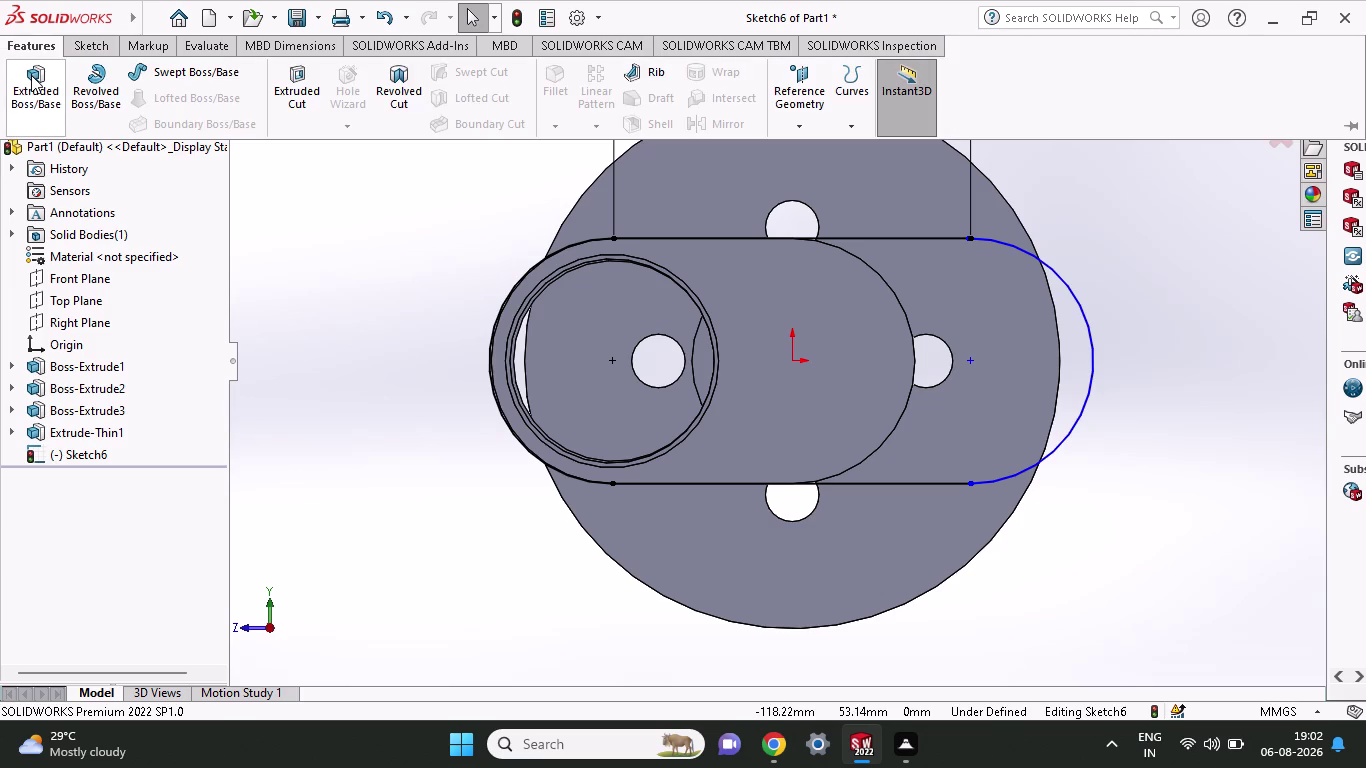
click(31, 75)
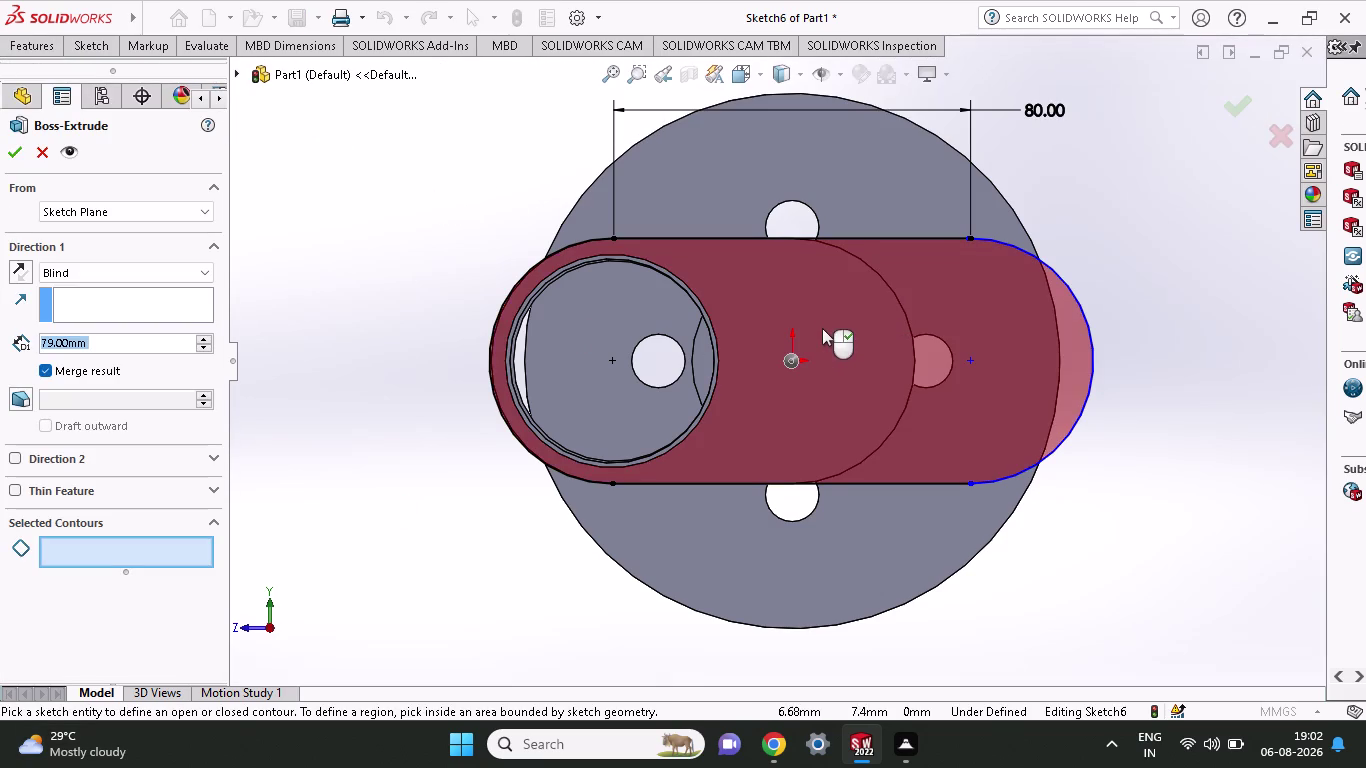
click(822, 328)
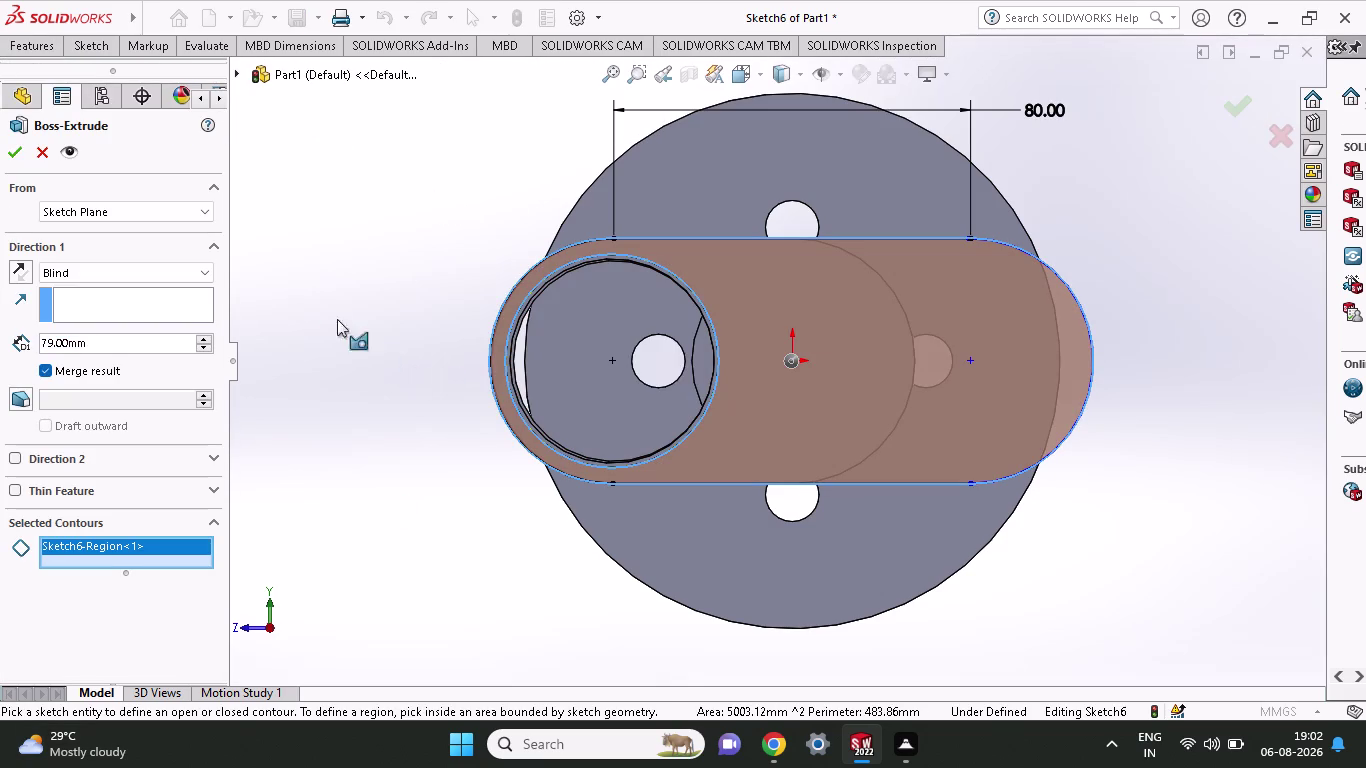
scroll(up, 3)
middle_drag(341, 211, 359, 291)
middle_click(359, 291)
middle_click(356, 279)
scroll(up, 3)
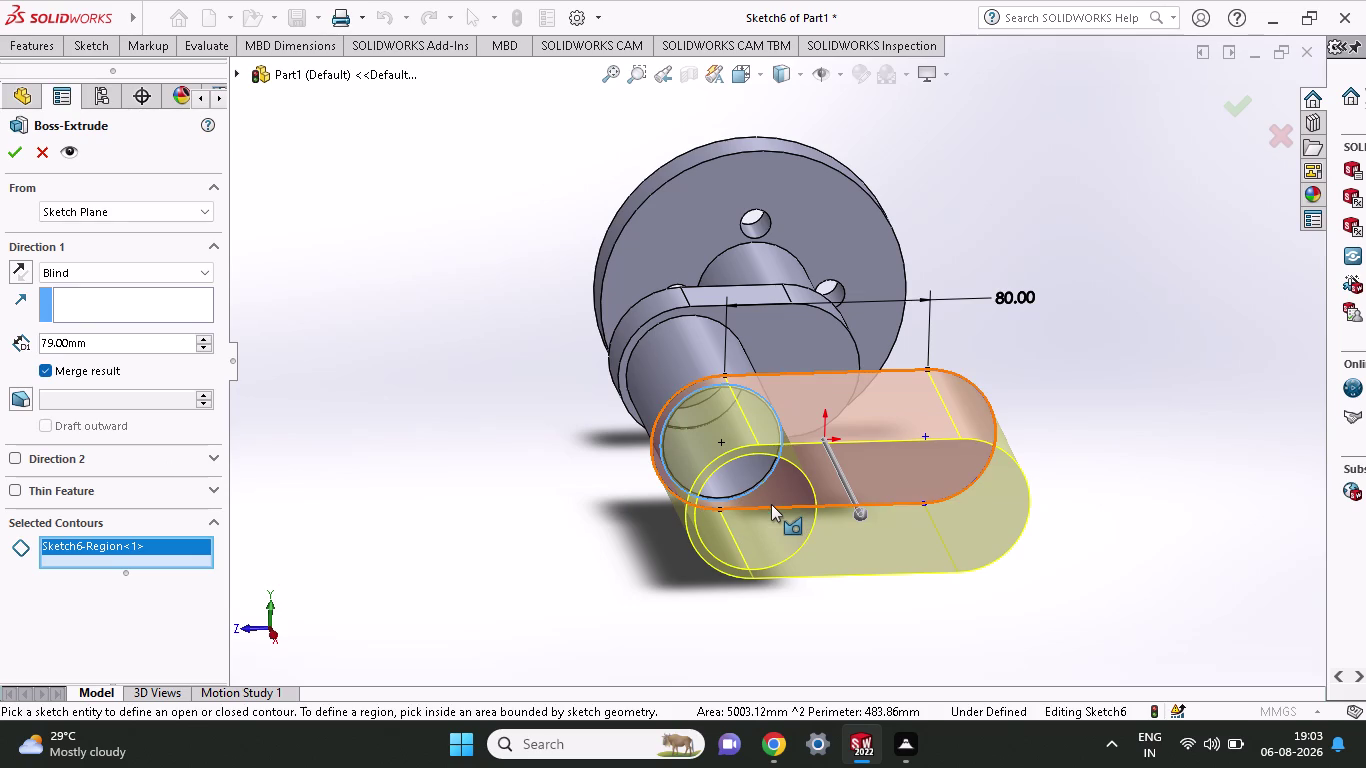
key(Escape)
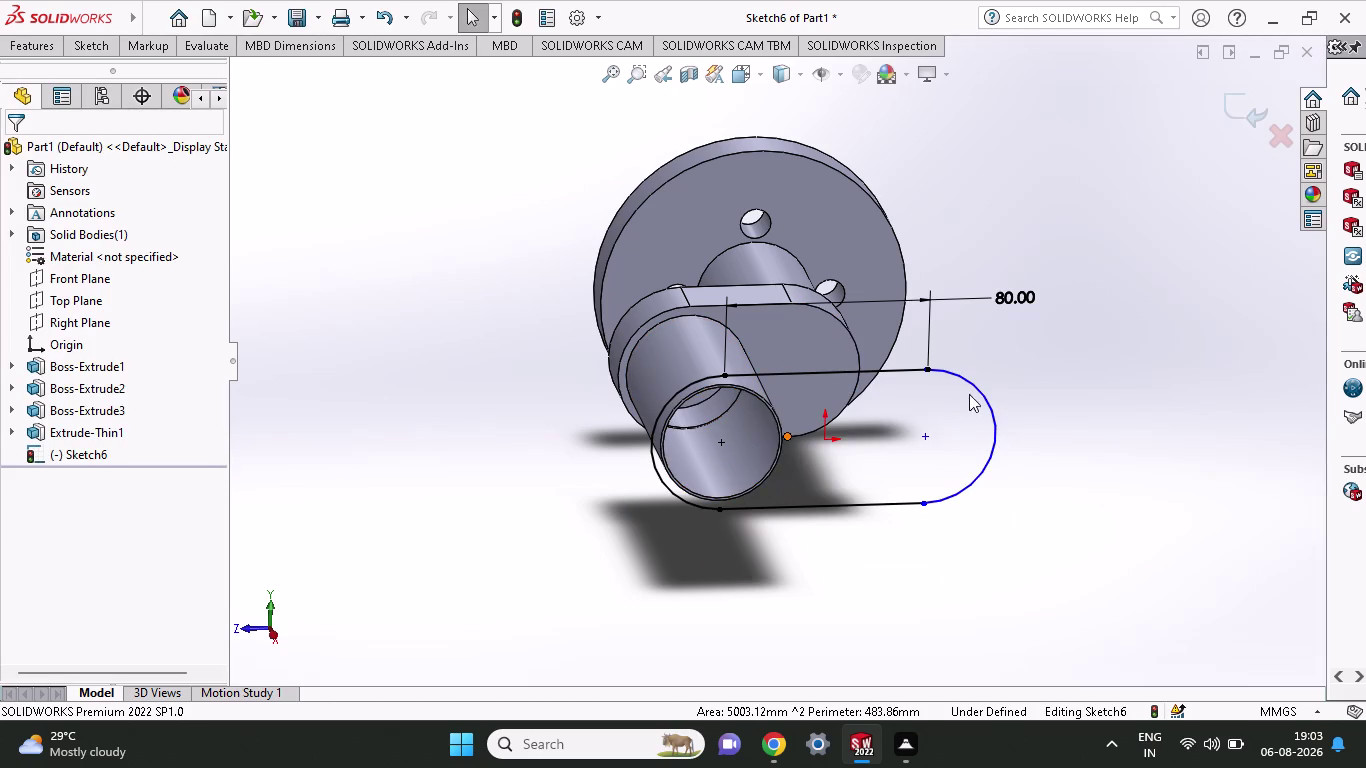
Drag Trim Entities across the slot sketch again, with no visible change.
click(93, 49)
click(295, 82)
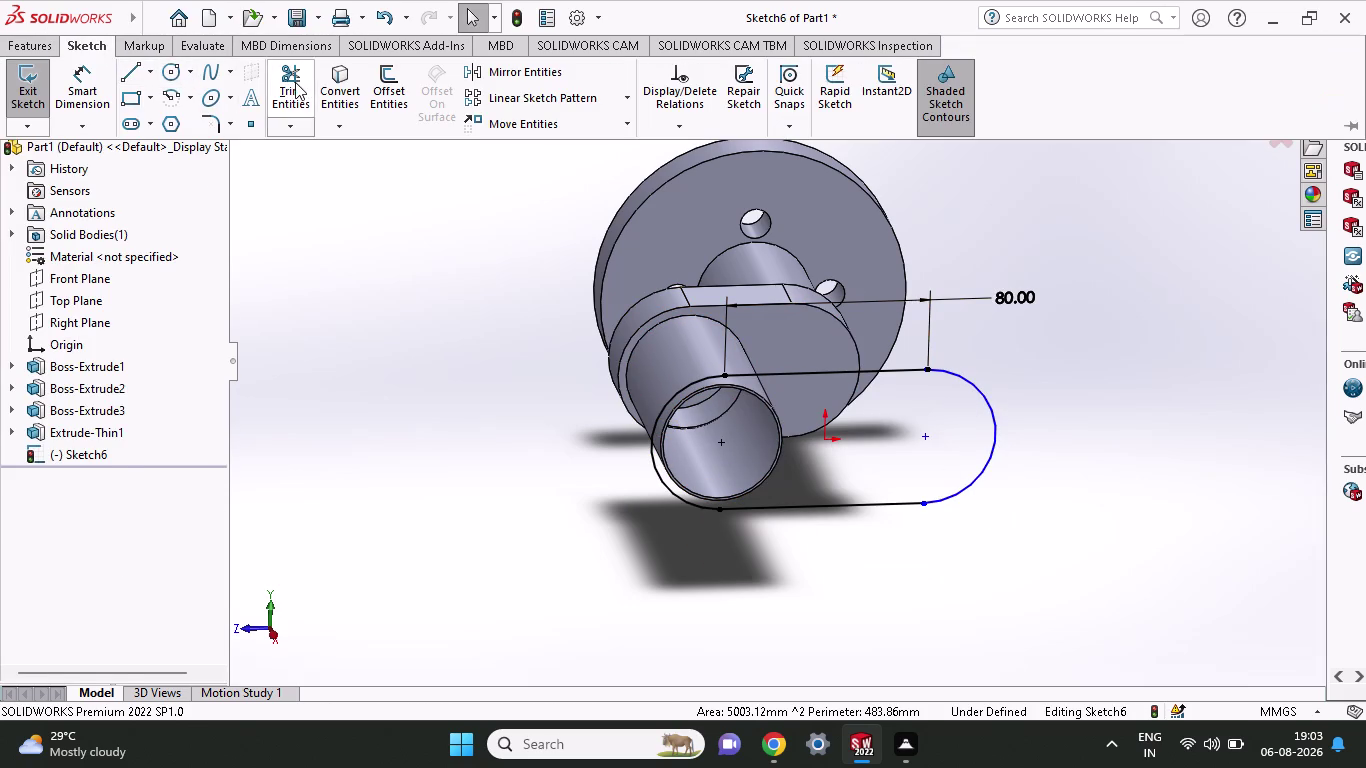
drag(805, 394, 735, 443)
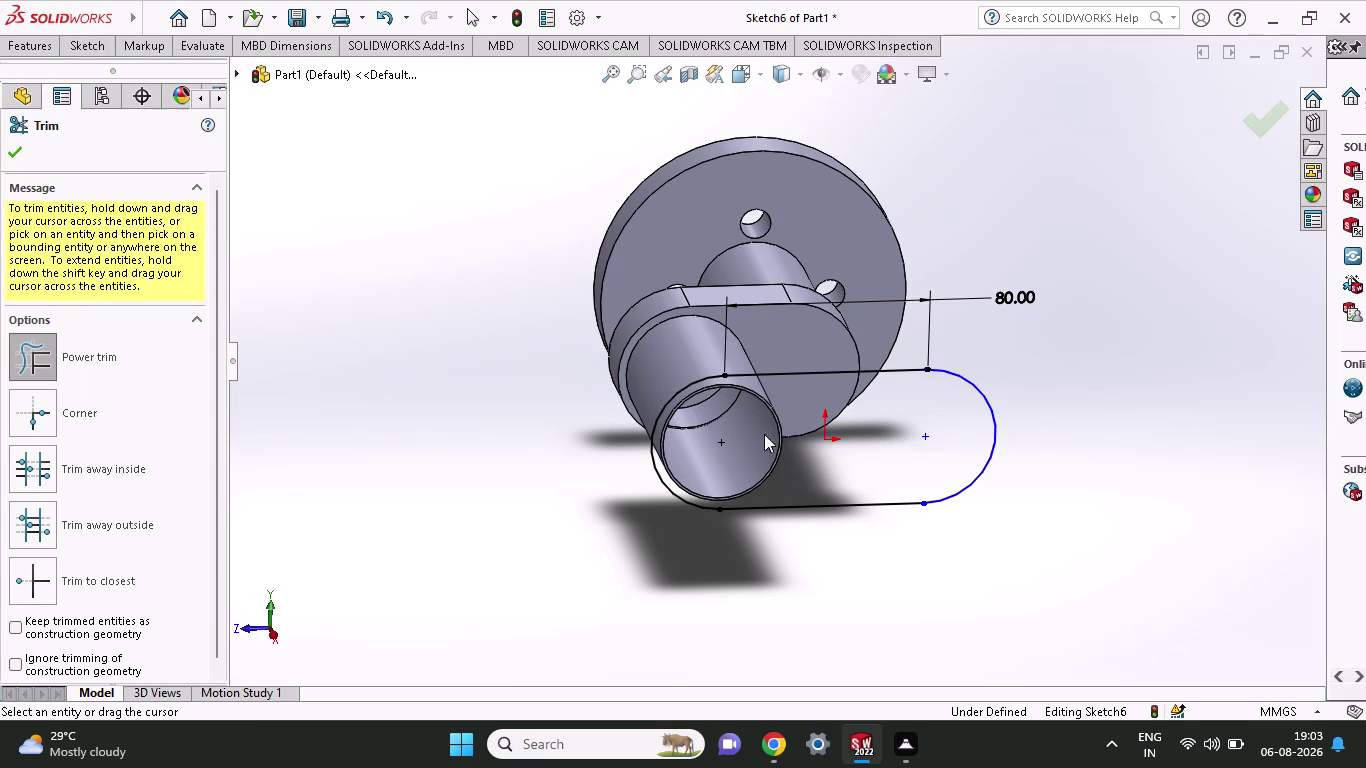
drag(794, 414, 735, 463)
drag(792, 477, 689, 457)
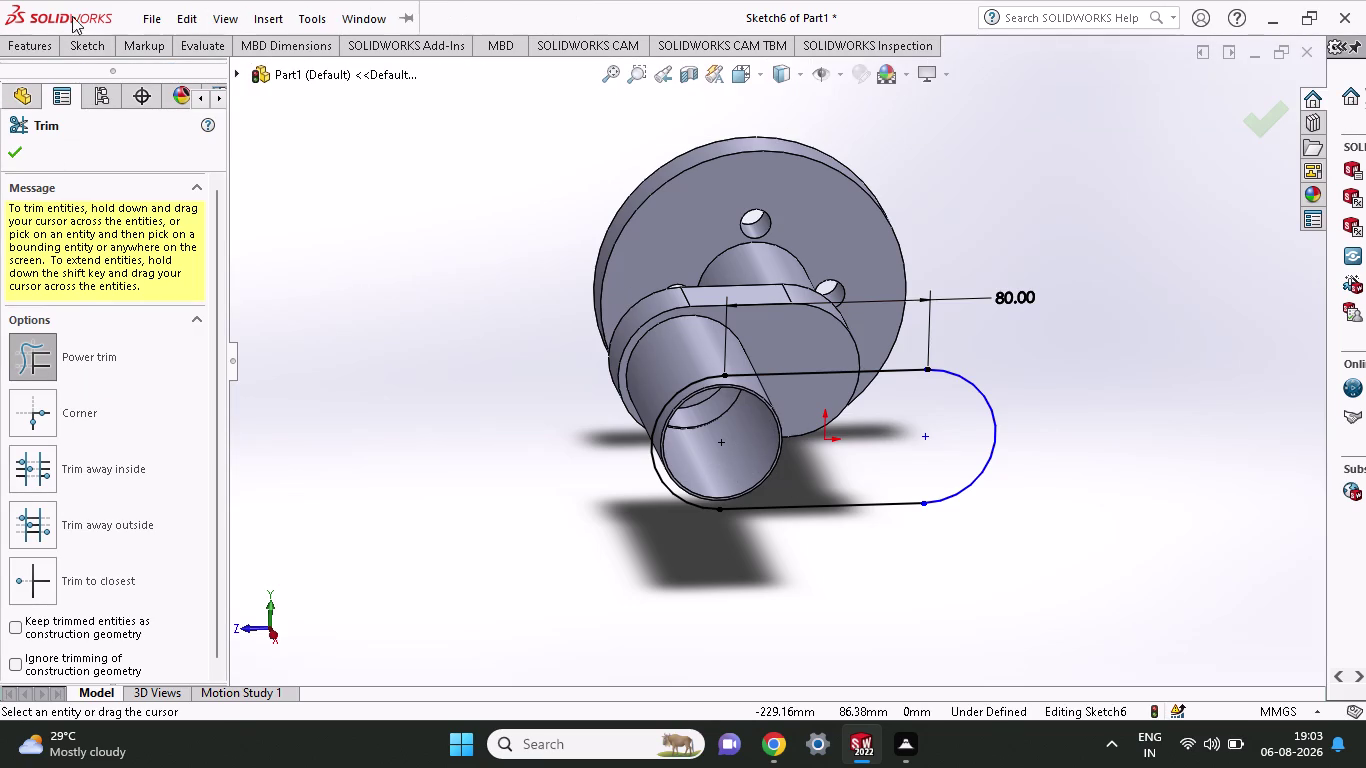
Start an Extruded Boss/Base of the slot sketch.
click(89, 47)
click(39, 39)
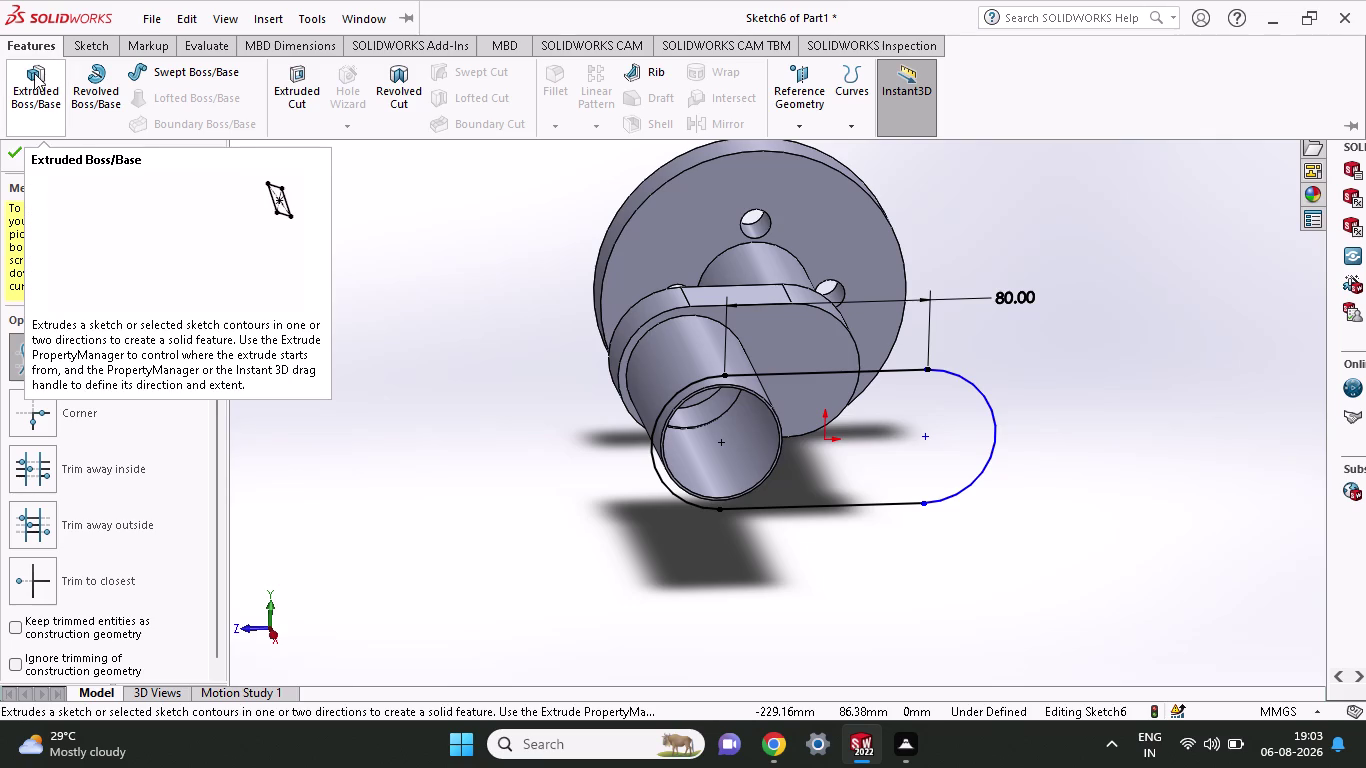
click(34, 73)
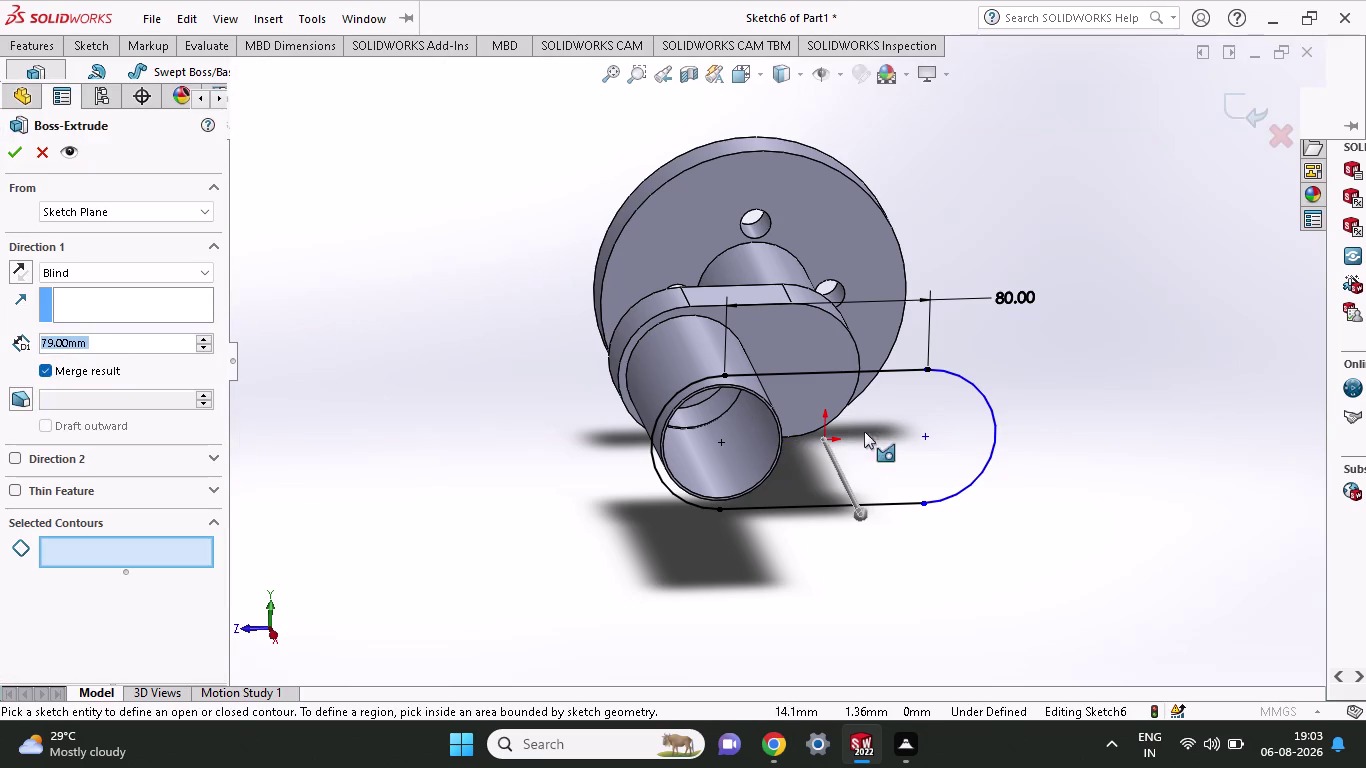
Select Sketch6-Region<1> as the contour, then cancel the extrusion and undo the trim.
click(896, 409)
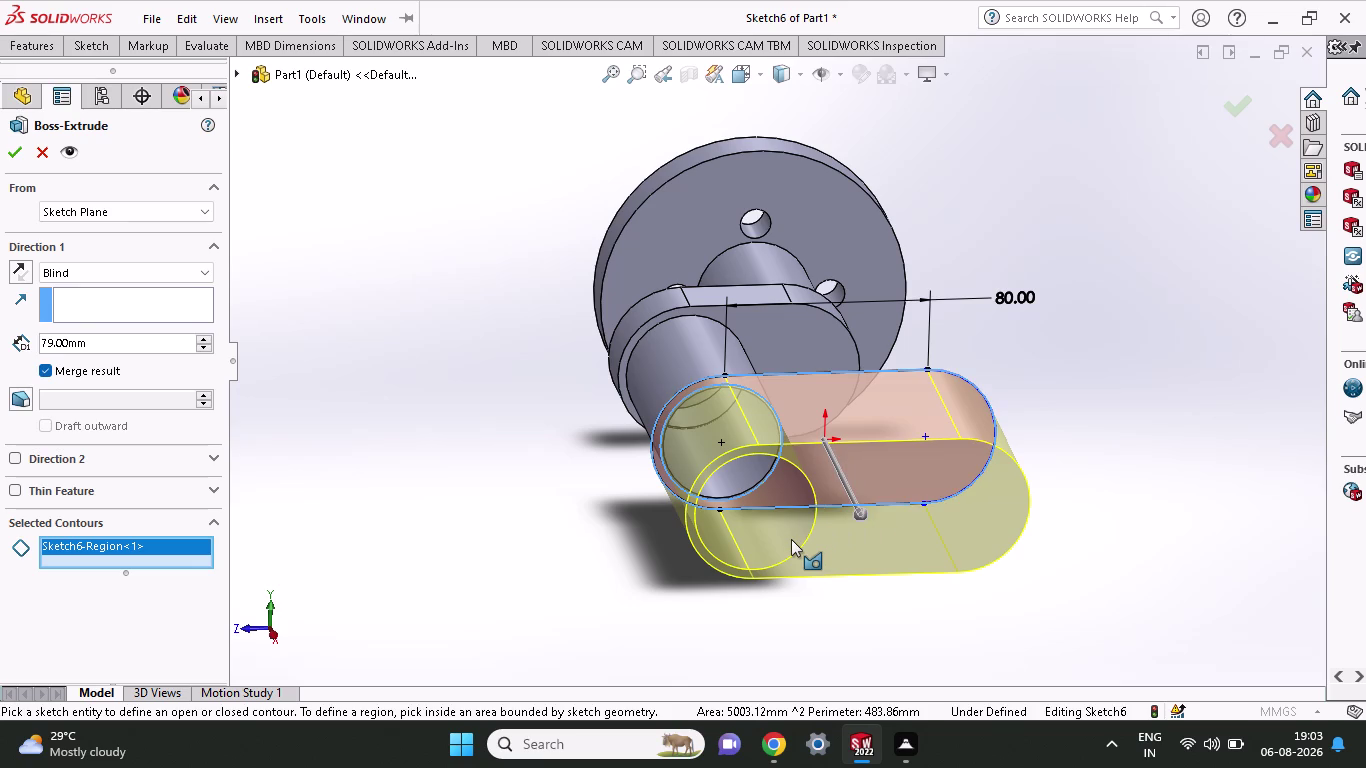
key(ctrl+z)
key(Escape)
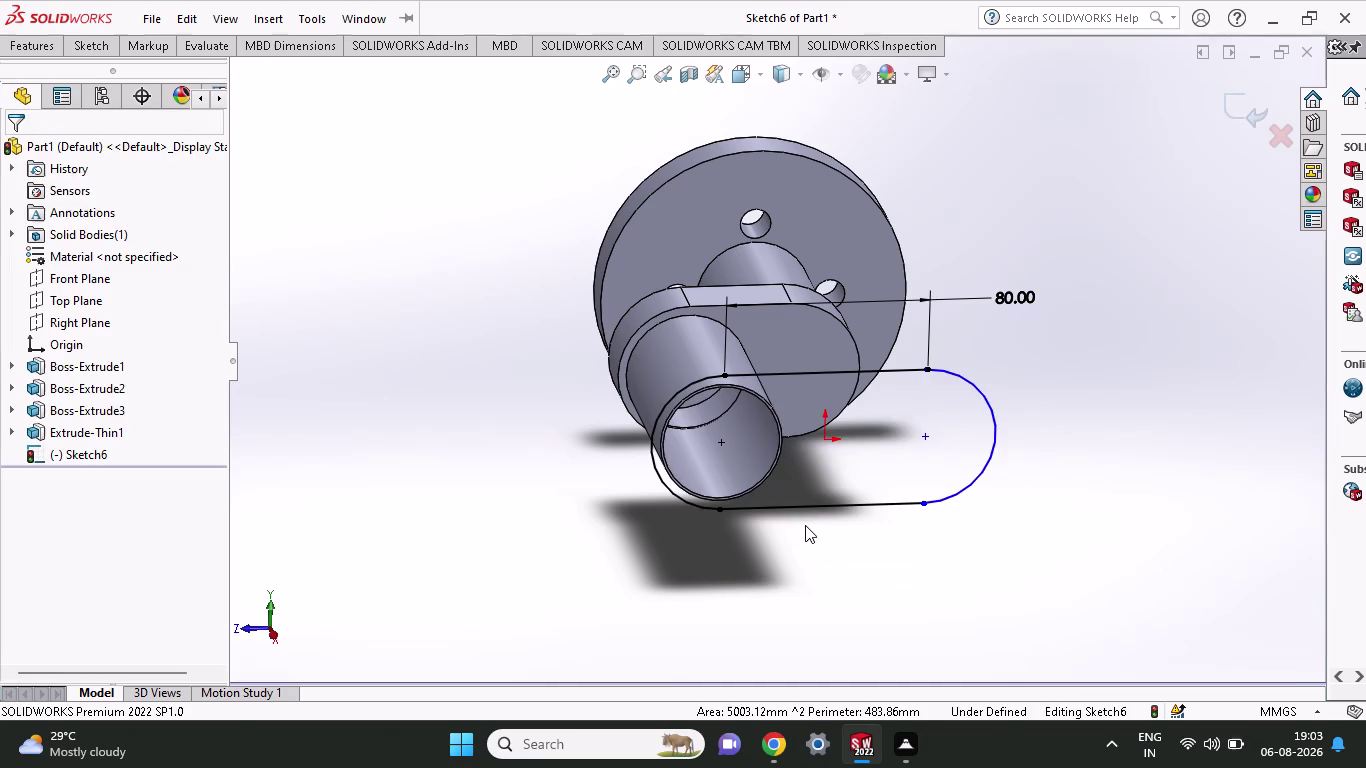
key(ctrl+z)
key(ctrl+z)
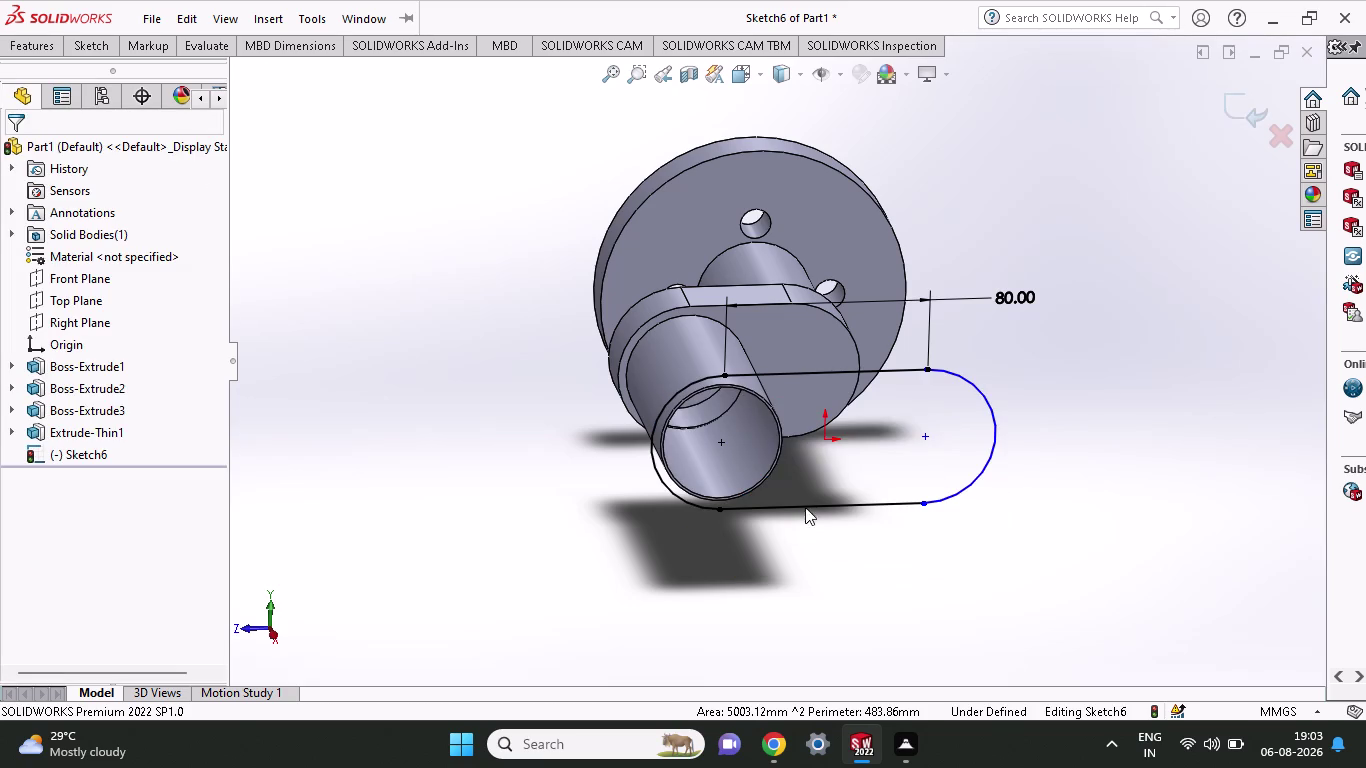
click(778, 441)
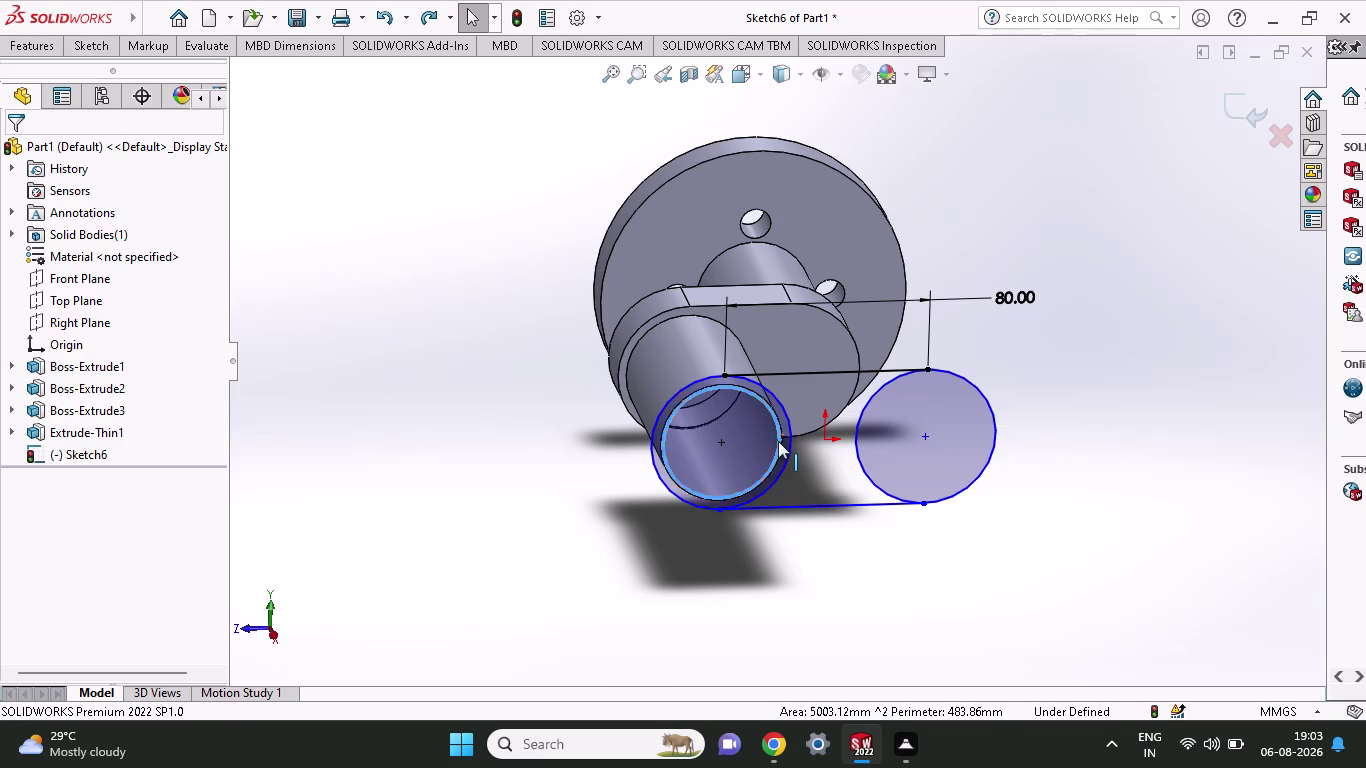
Dismiss the left circle's context menu and re-trim the right circle's inner arc.
right_click(778, 441)
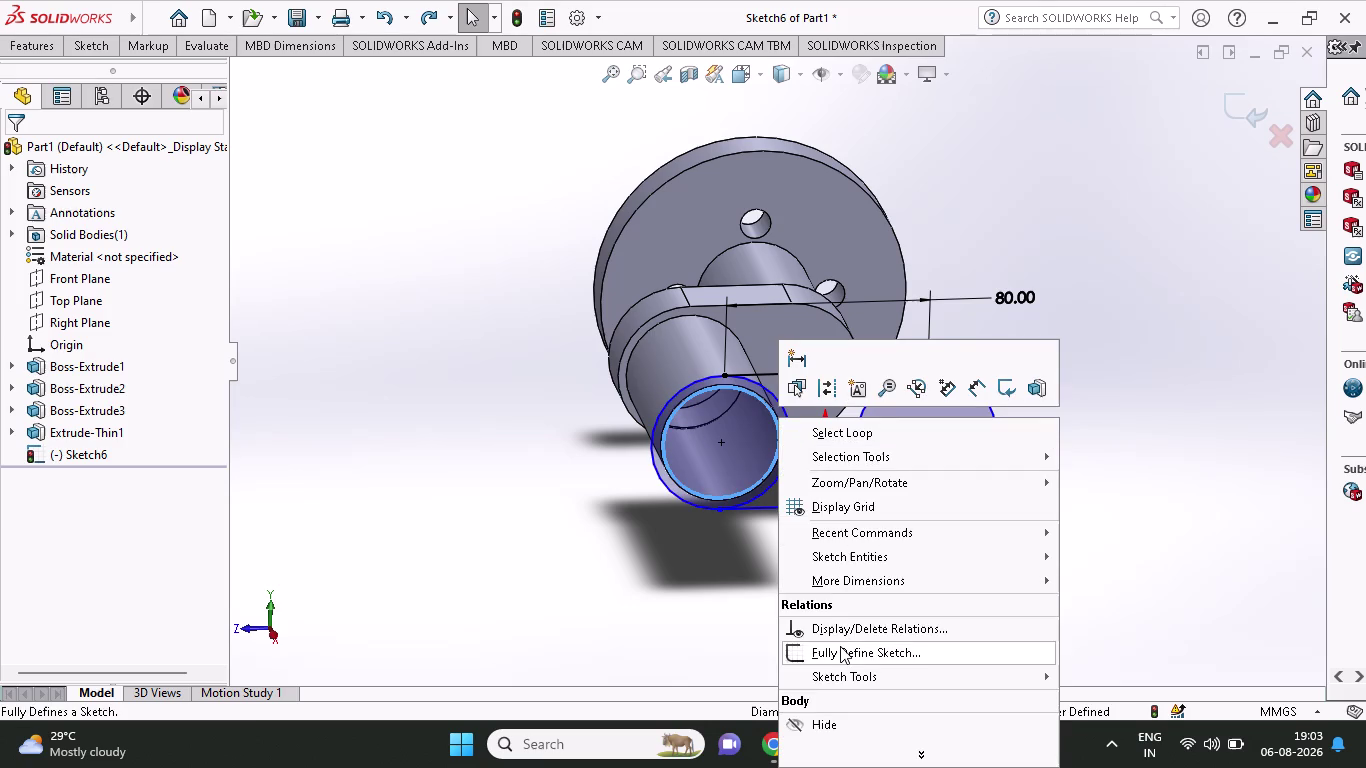
click(695, 610)
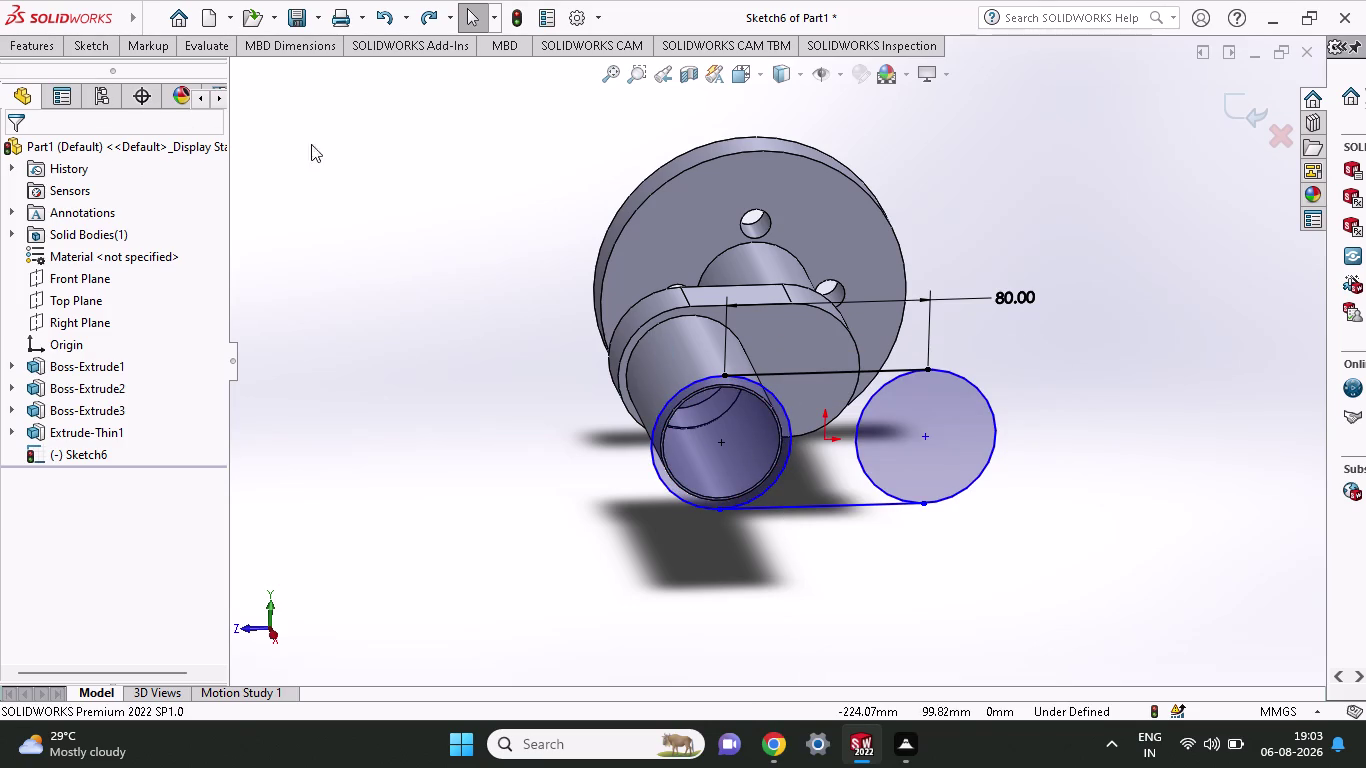
click(114, 40)
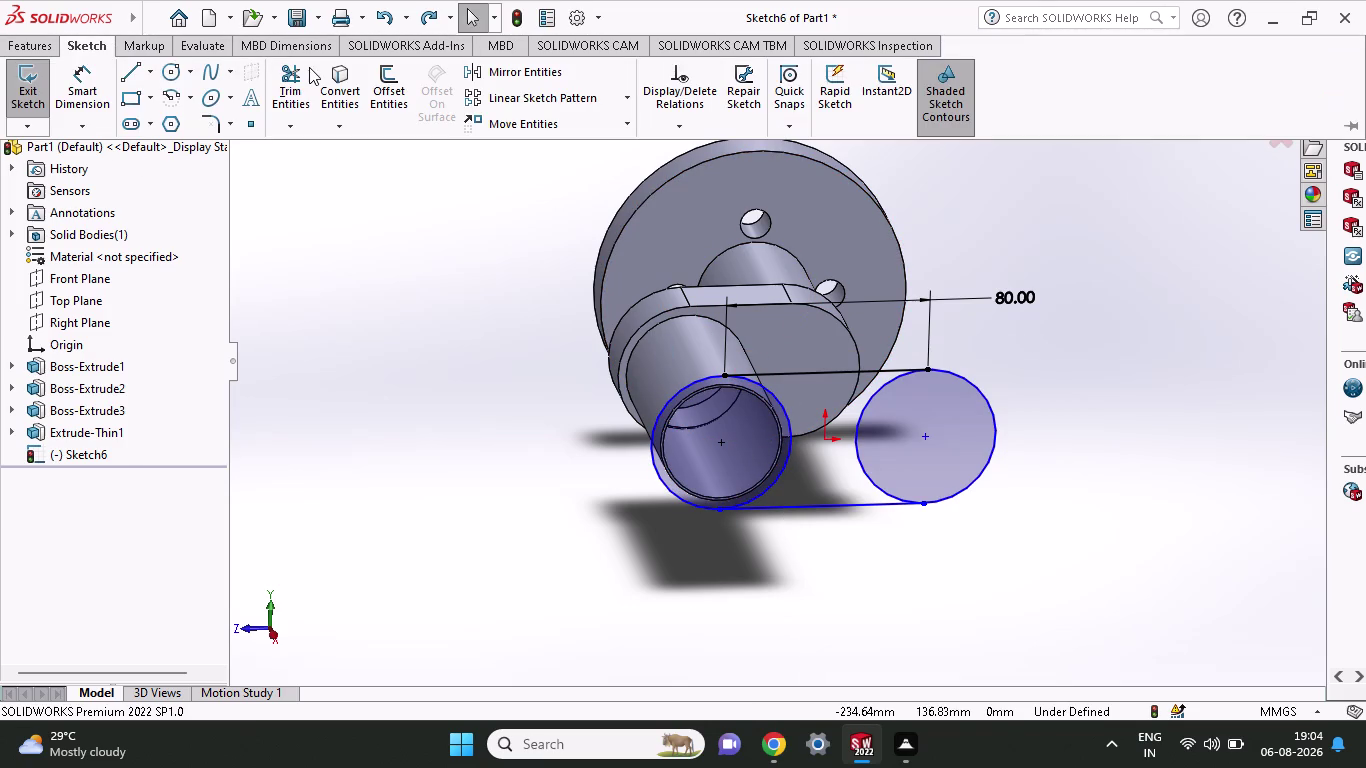
click(299, 71)
drag(799, 405, 771, 437)
drag(849, 417, 883, 430)
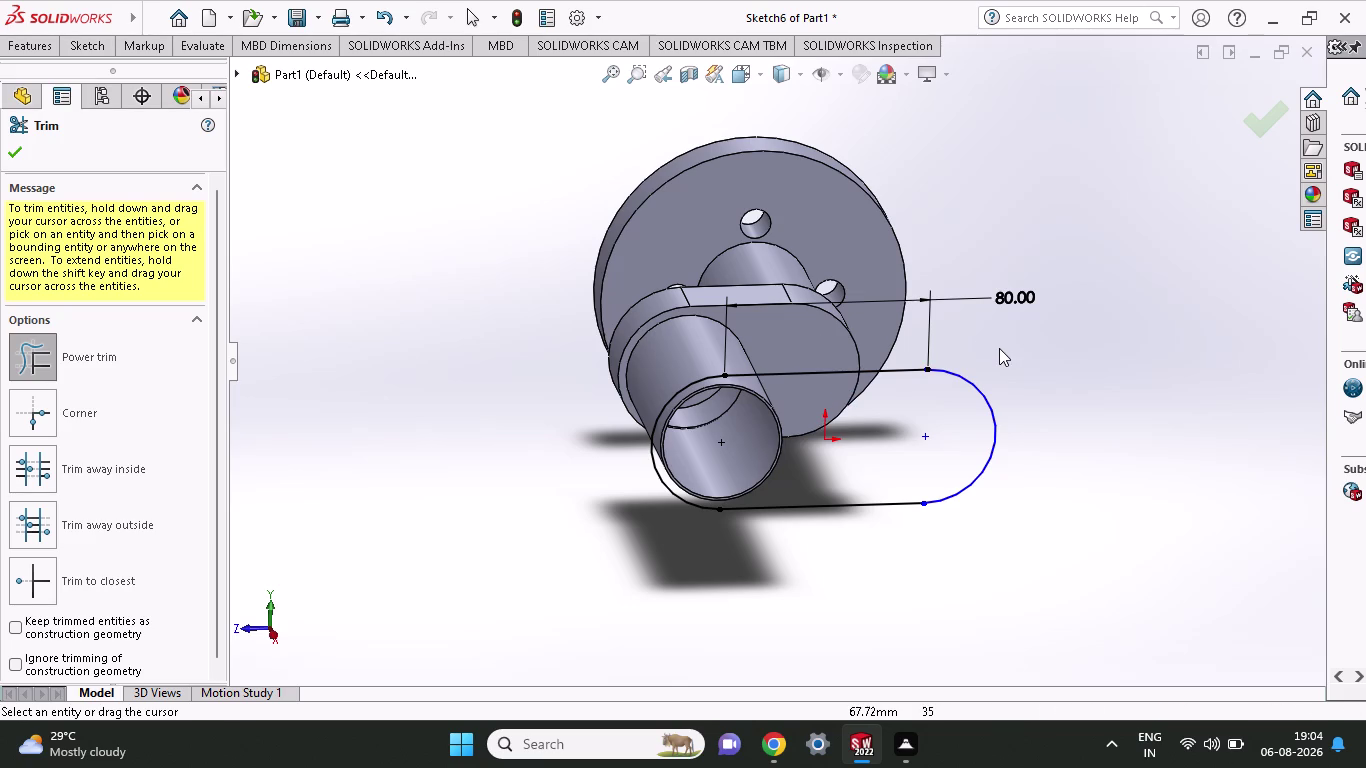
Close Trim and begin a boss extrusion of the slot region, previewing at 79 mm.
middle_drag(999, 349, 982, 297)
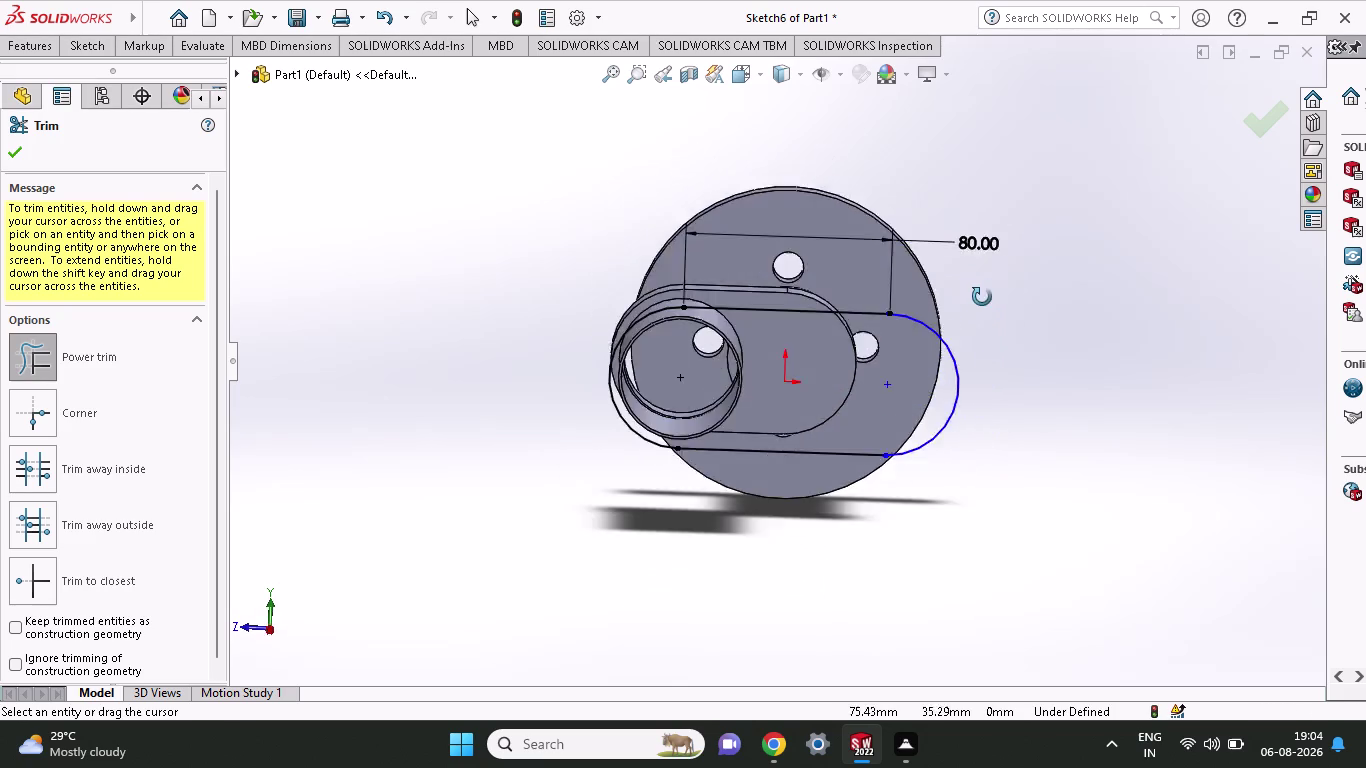
middle_drag(982, 297, 985, 290)
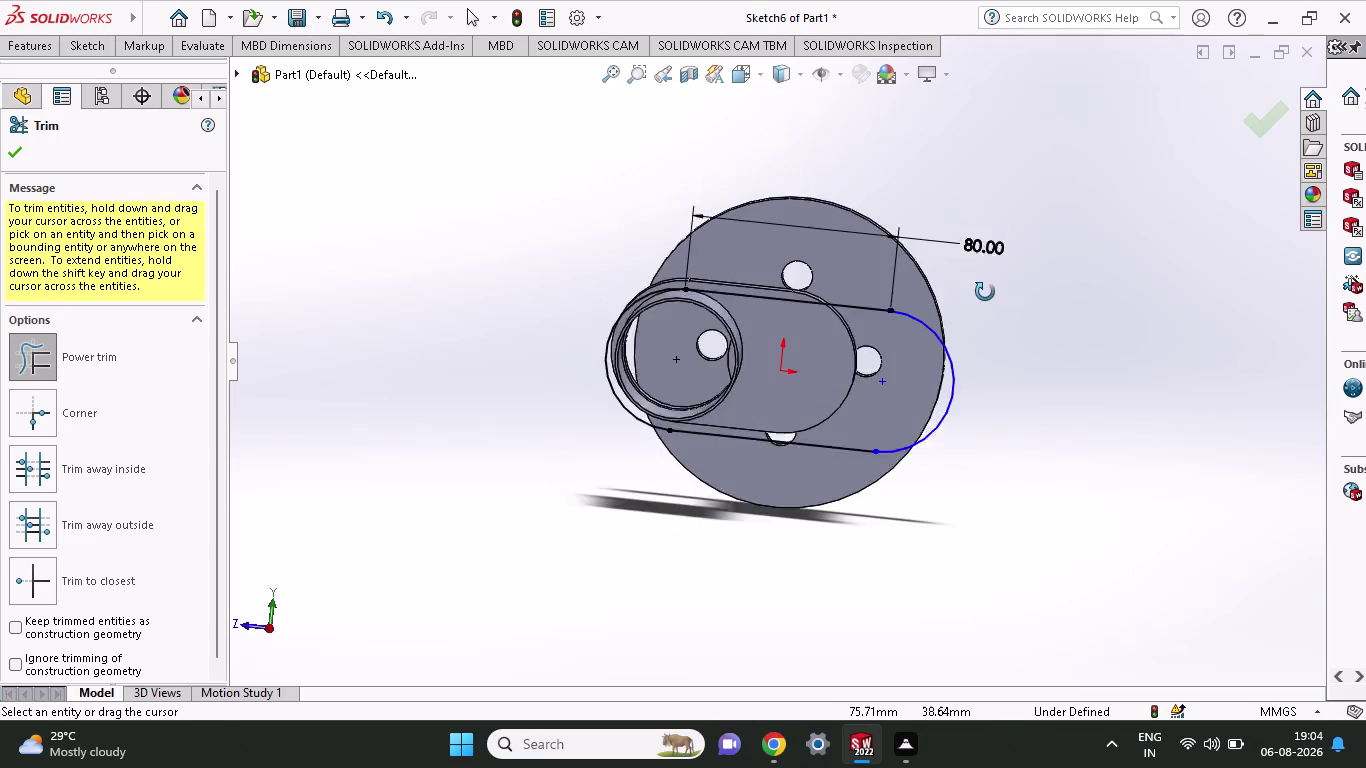
middle_drag(985, 290, 988, 368)
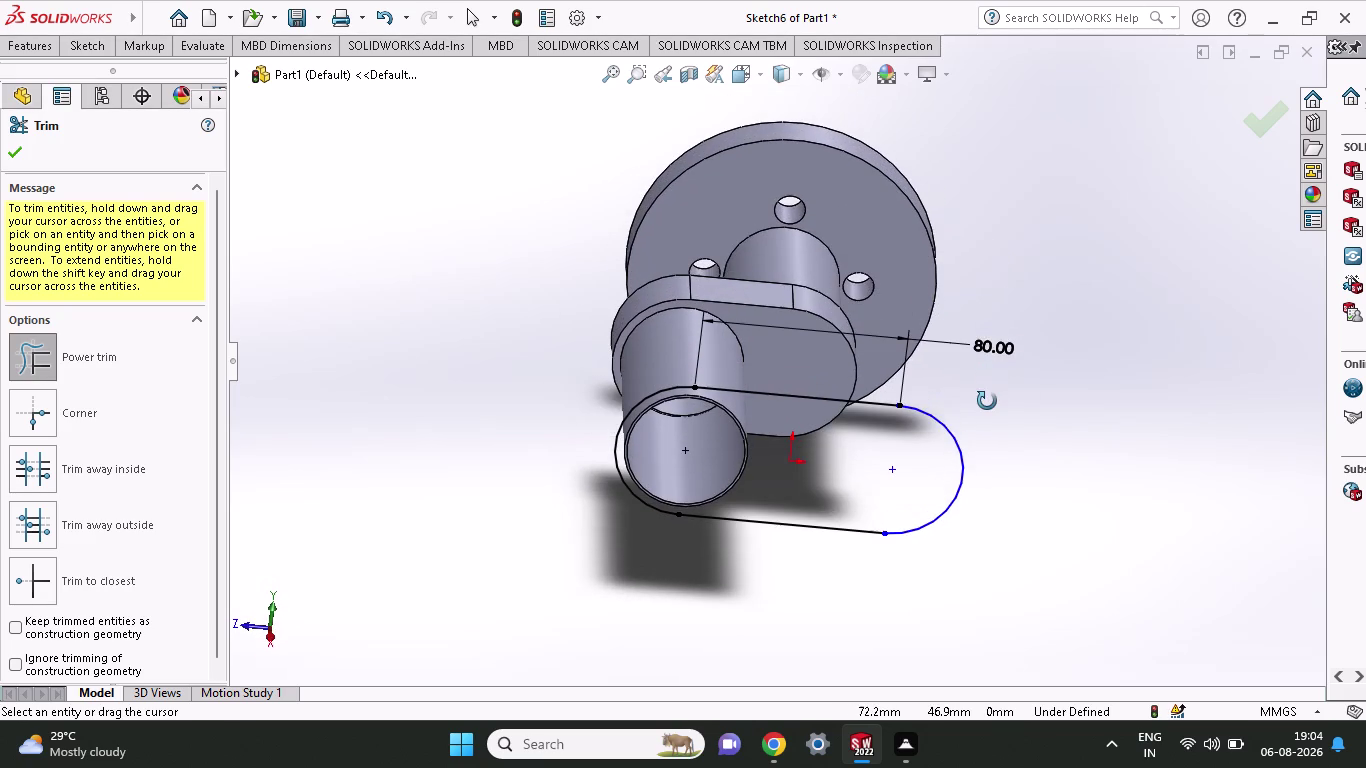
middle_drag(988, 368, 987, 507)
middle_drag(990, 506, 995, 369)
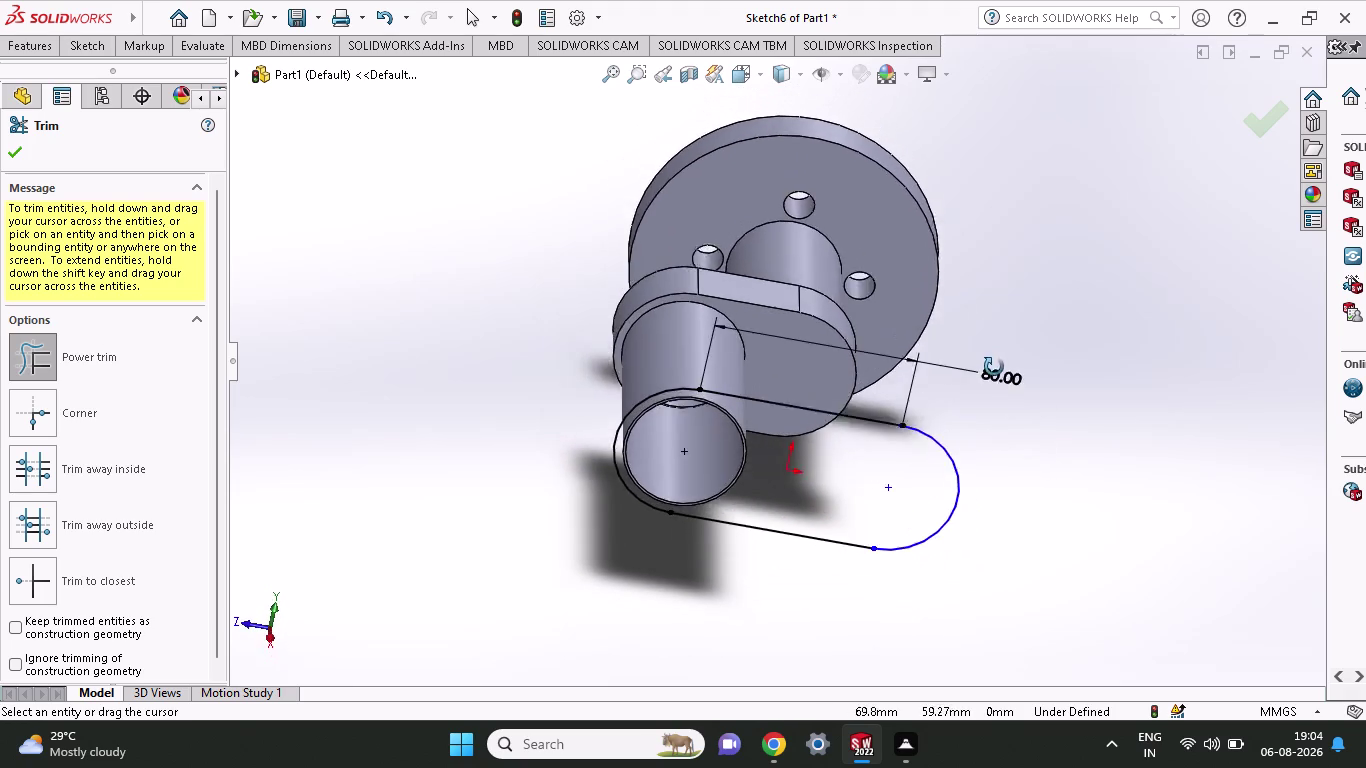
middle_drag(995, 369, 985, 370)
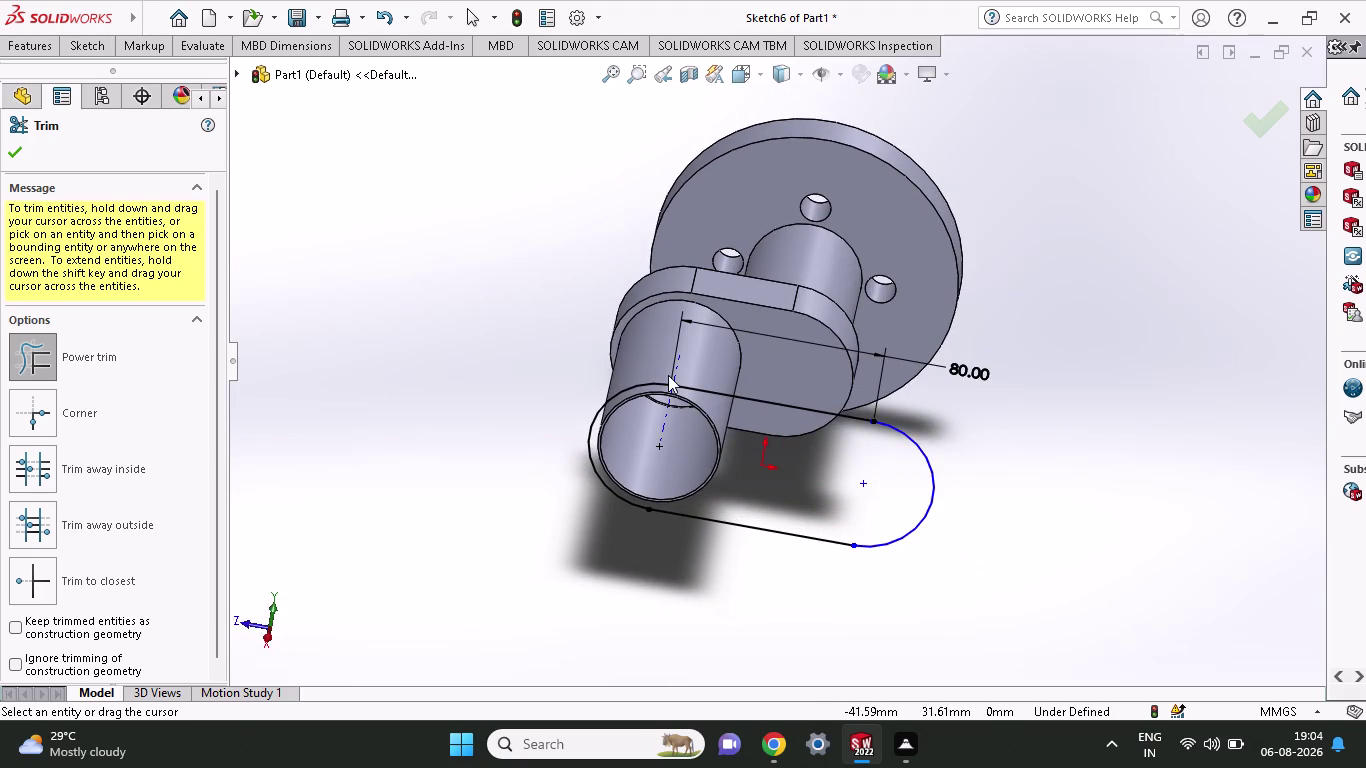
click(35, 50)
click(34, 80)
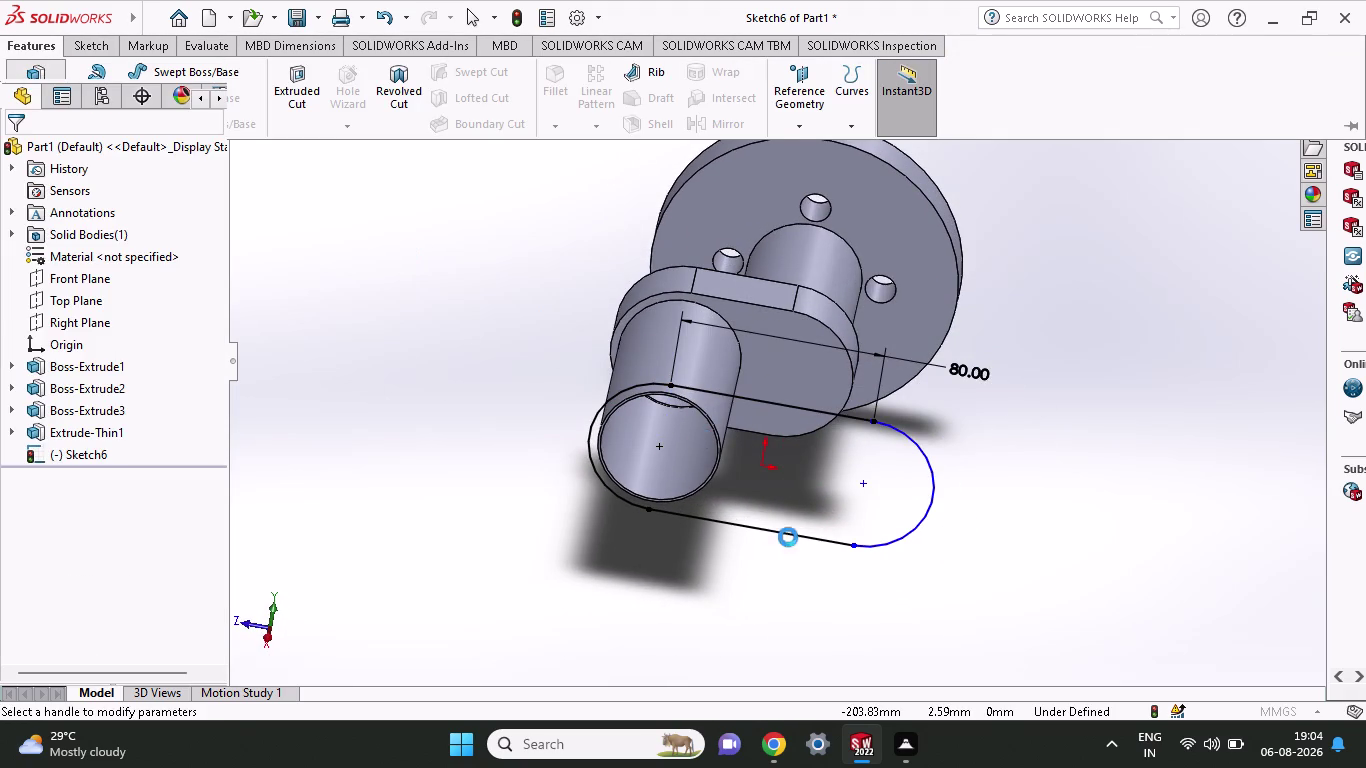
click(804, 447)
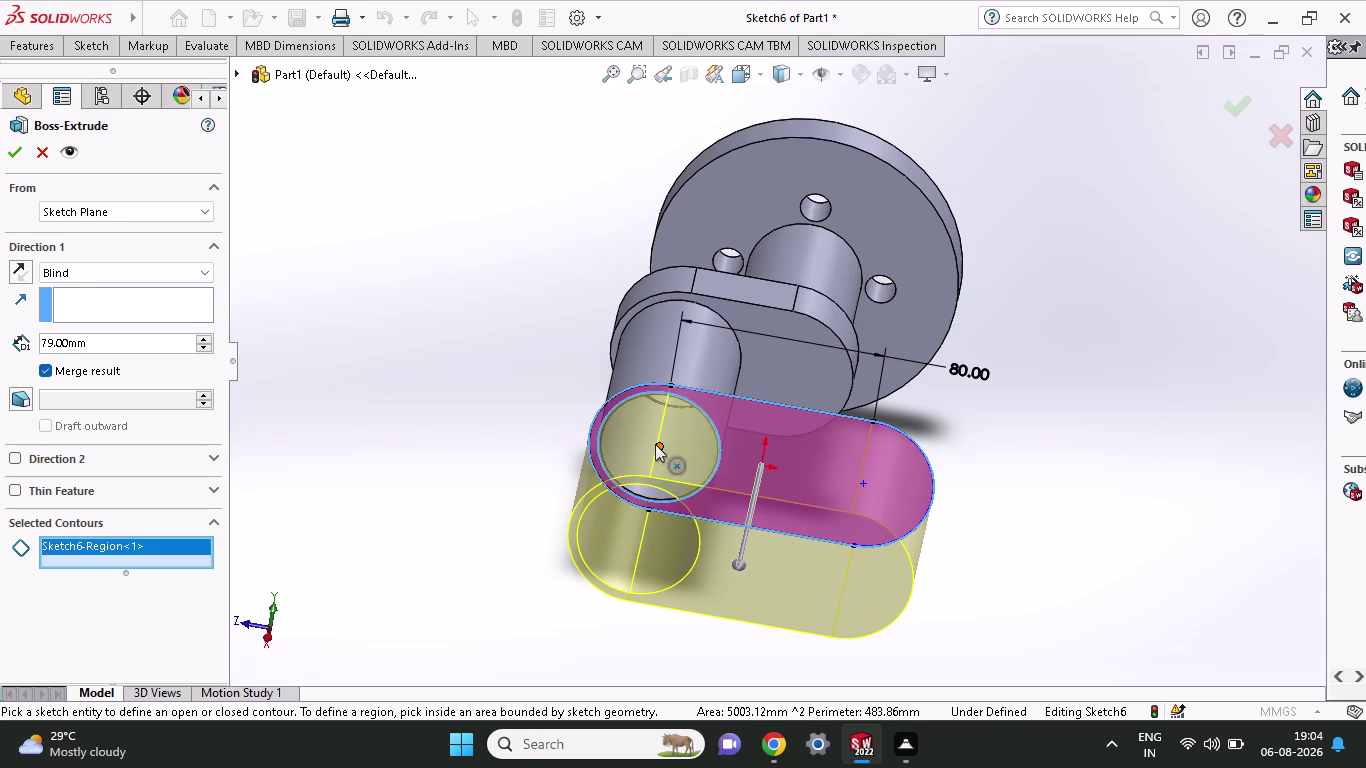
Add the tube's circle as Sketch6-Region<2> and select the 79 mm depth value.
click(655, 444)
click(685, 444)
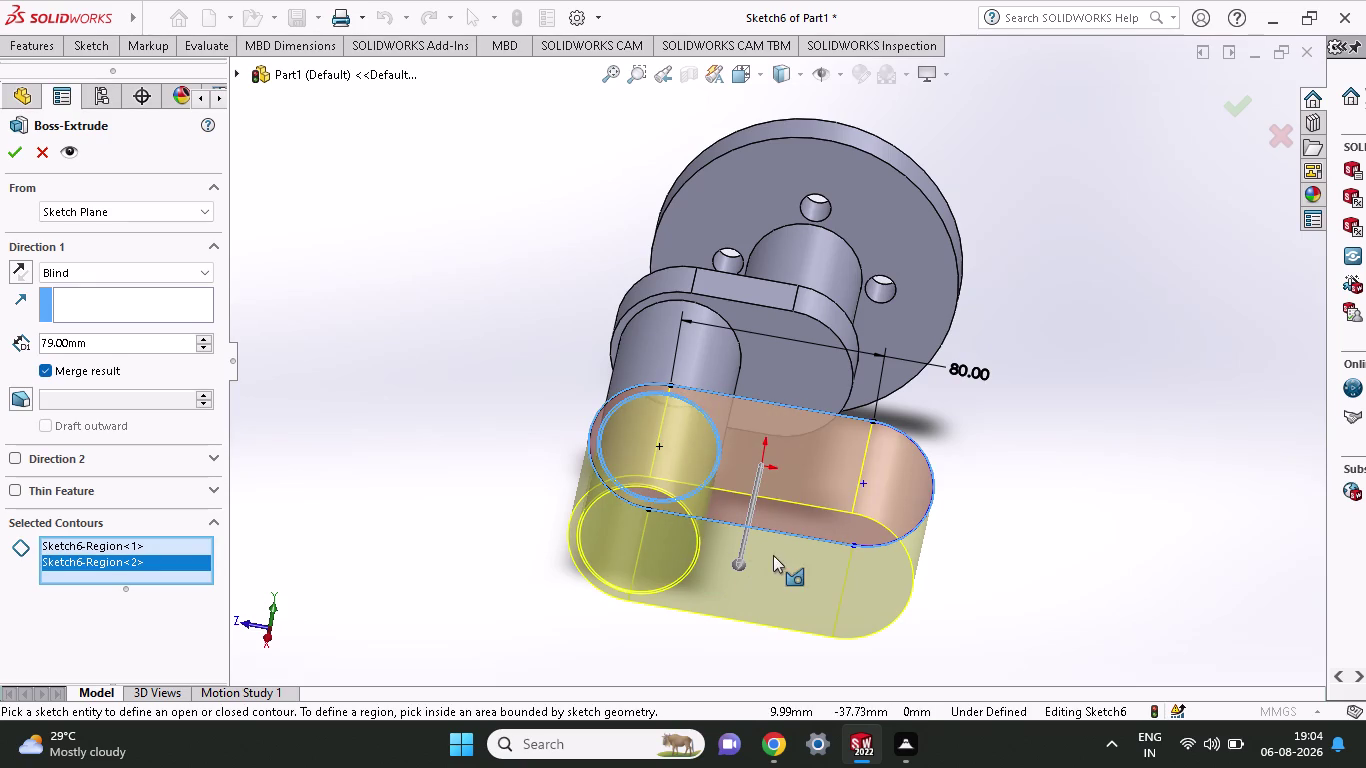
drag(121, 346, 34, 346)
drag(34, 346, 0, 346)
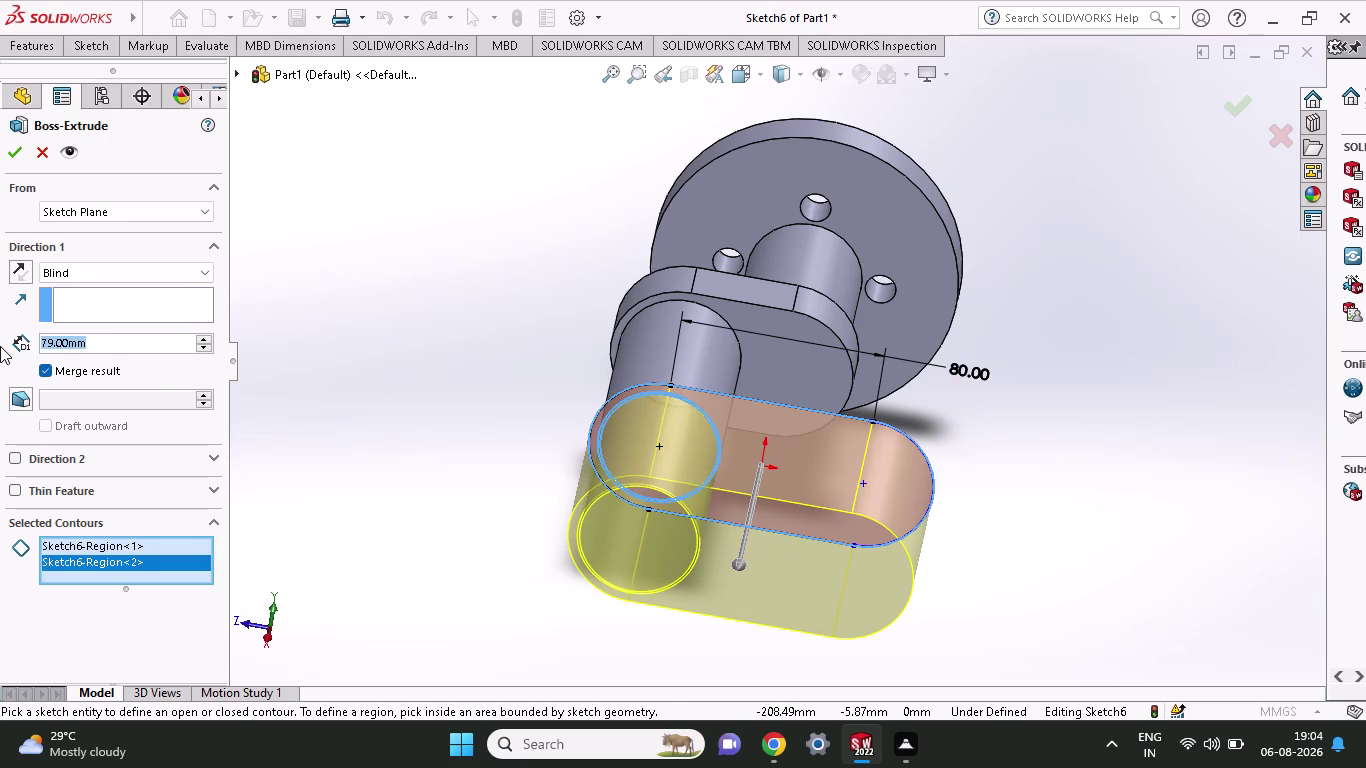